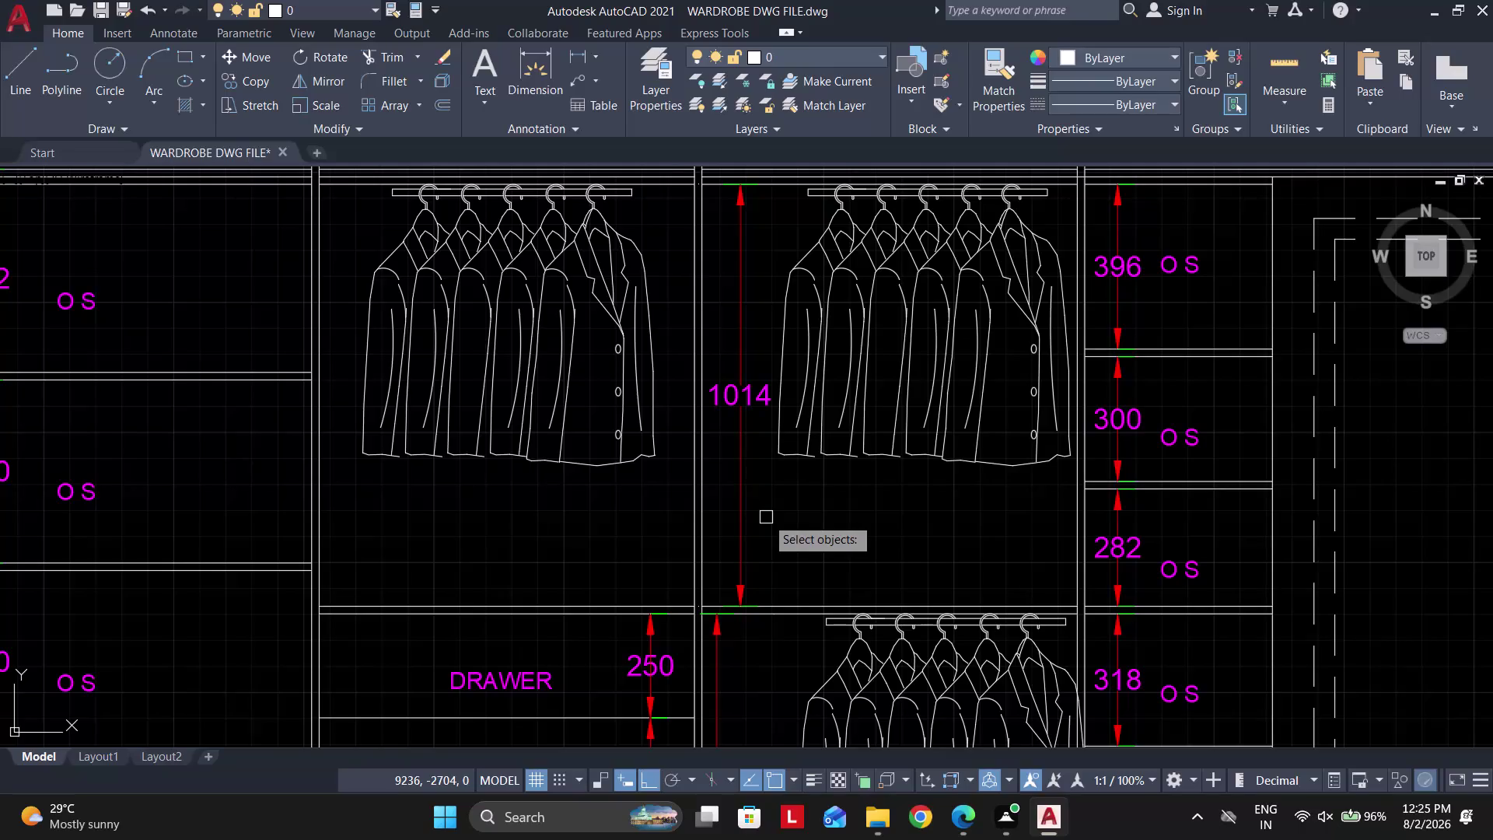
Try moving the 954 dimension to the right, then undo the move.
scroll(down, 3)
middle_drag(730, 593, 724, 541)
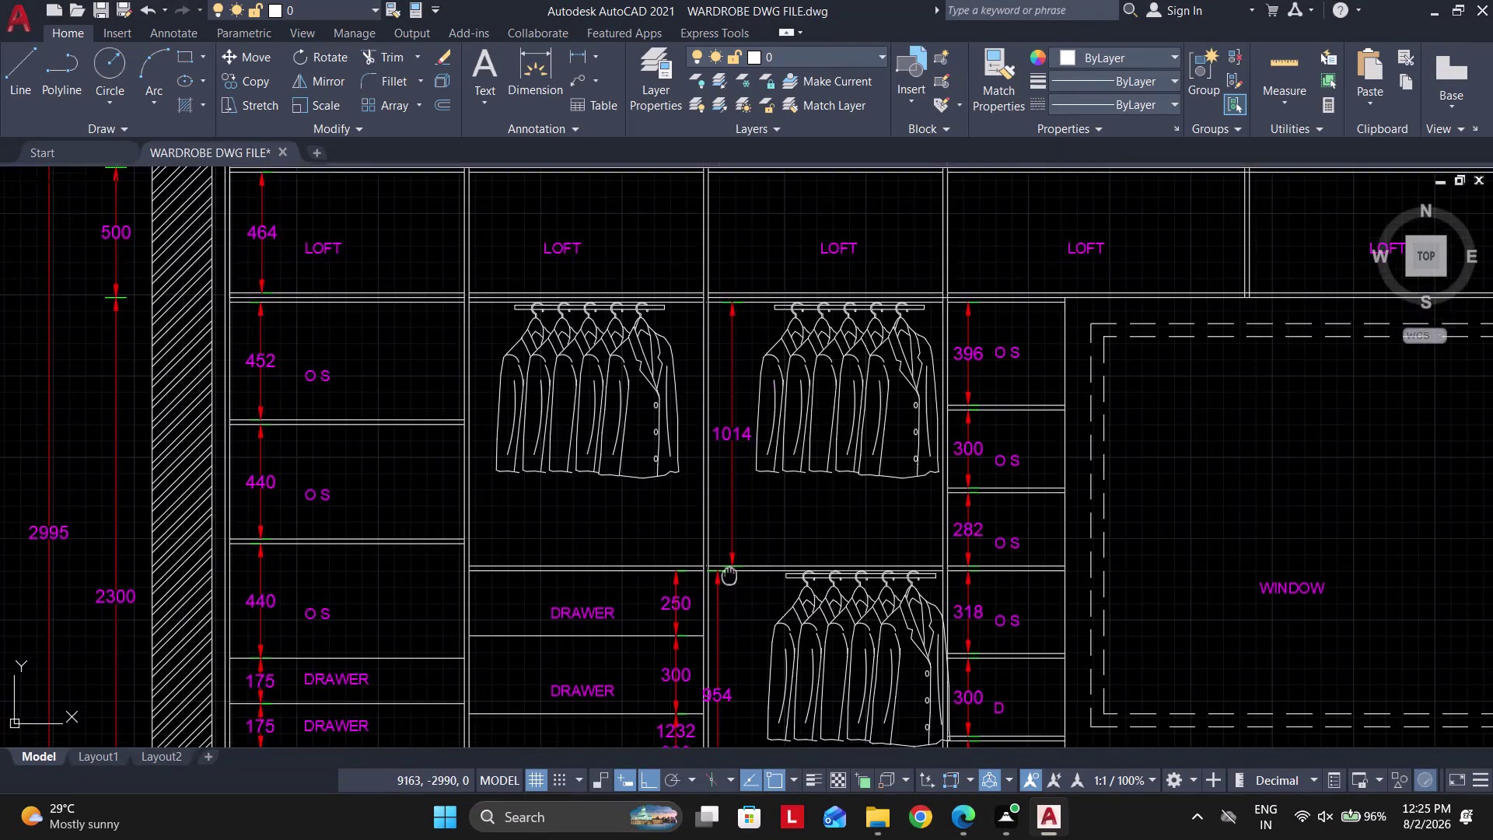
middle_drag(724, 541, 705, 351)
key(Escape)
key(Escape)
scroll(up, 3)
click(730, 475)
click(702, 430)
key(m)
key(space)
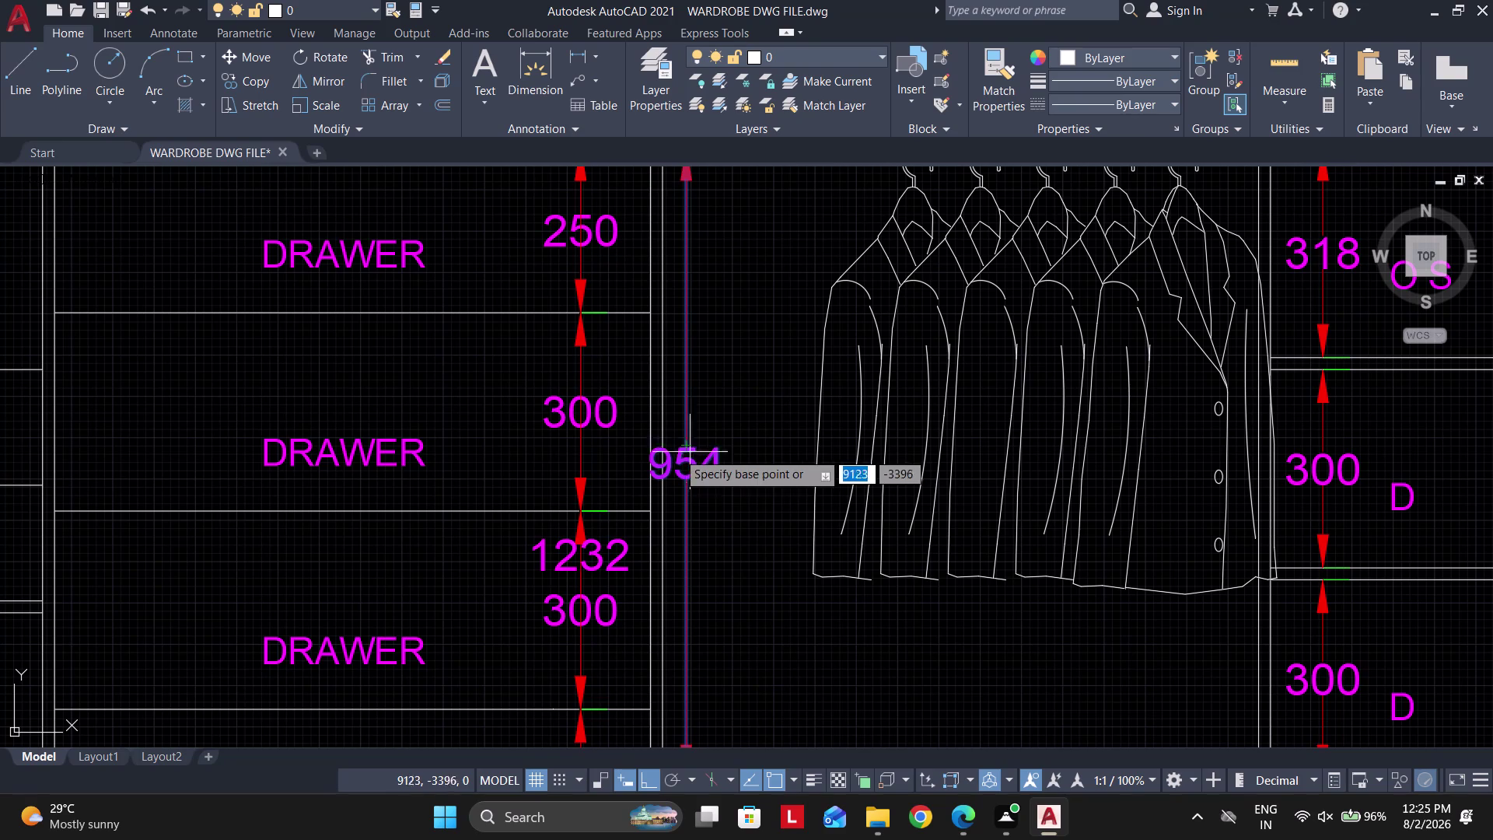
click(675, 453)
click(734, 459)
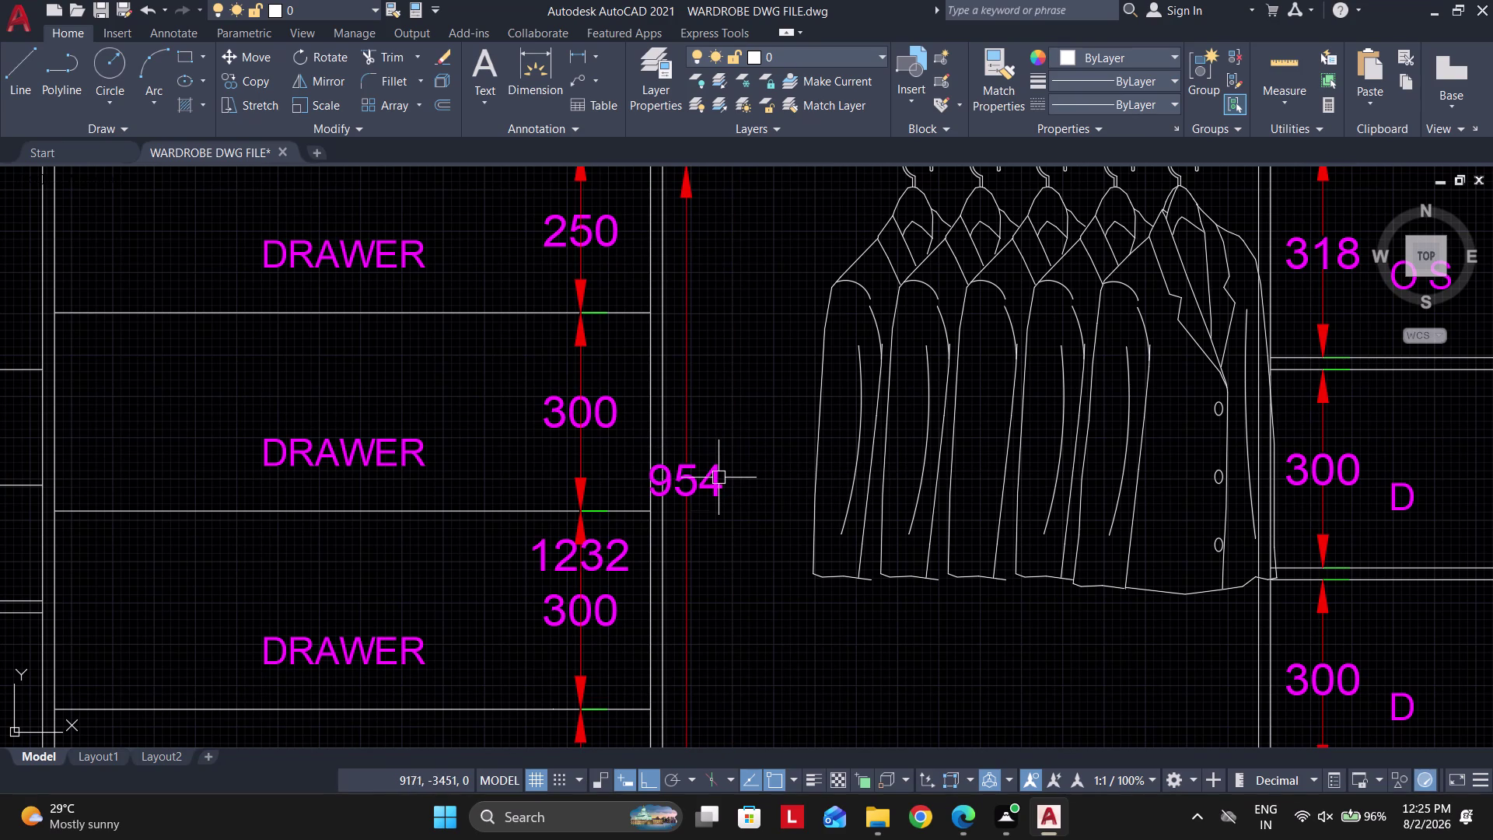
key(ctrl+z)
Move the 954 dimension further right, clear of the drawer dimensions.
drag(732, 503, 734, 494)
click(692, 398)
key(m)
key(space)
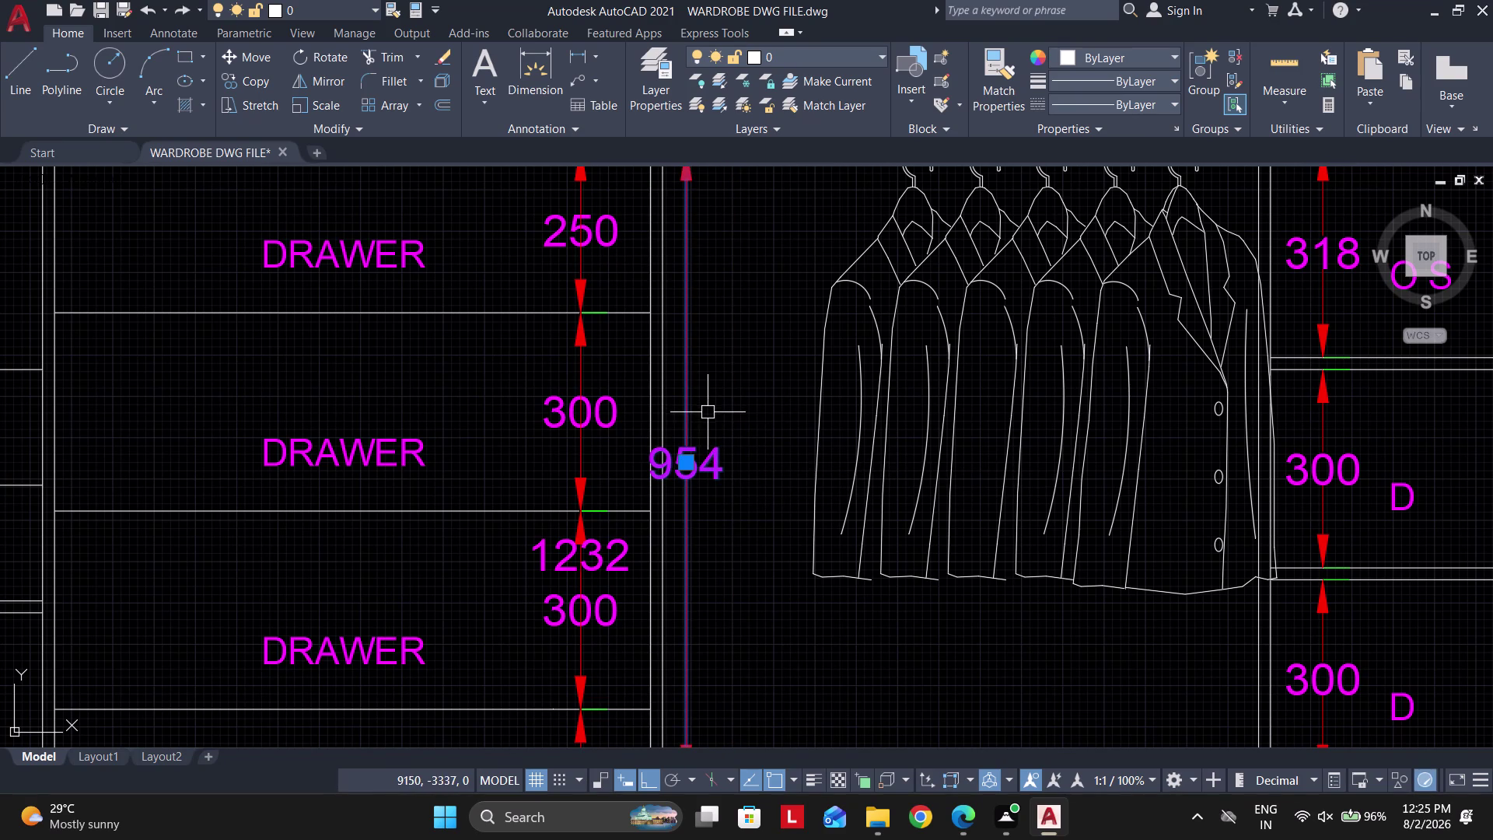
click(697, 465)
click(756, 472)
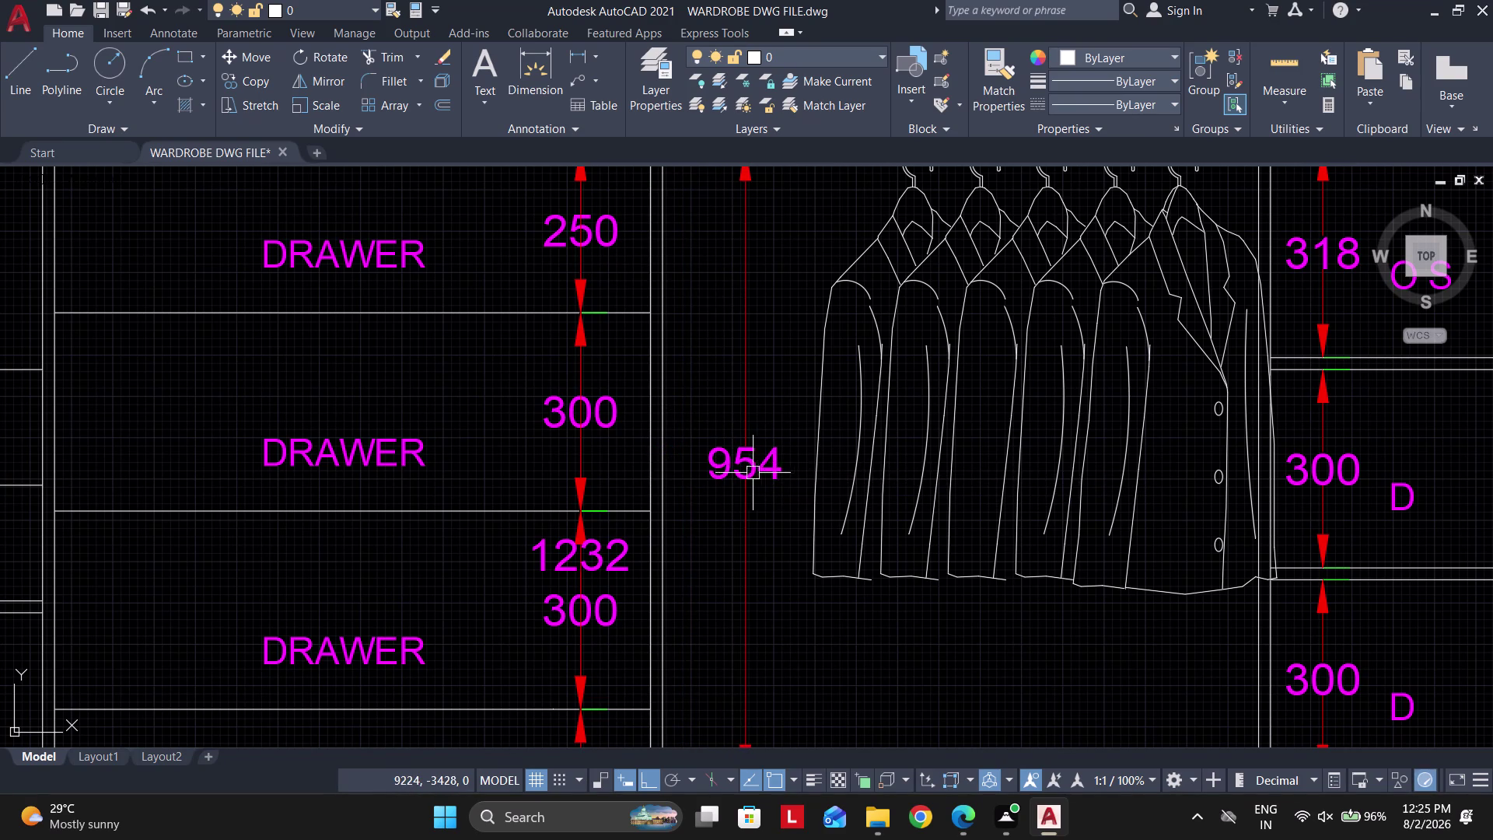
scroll(down, 3)
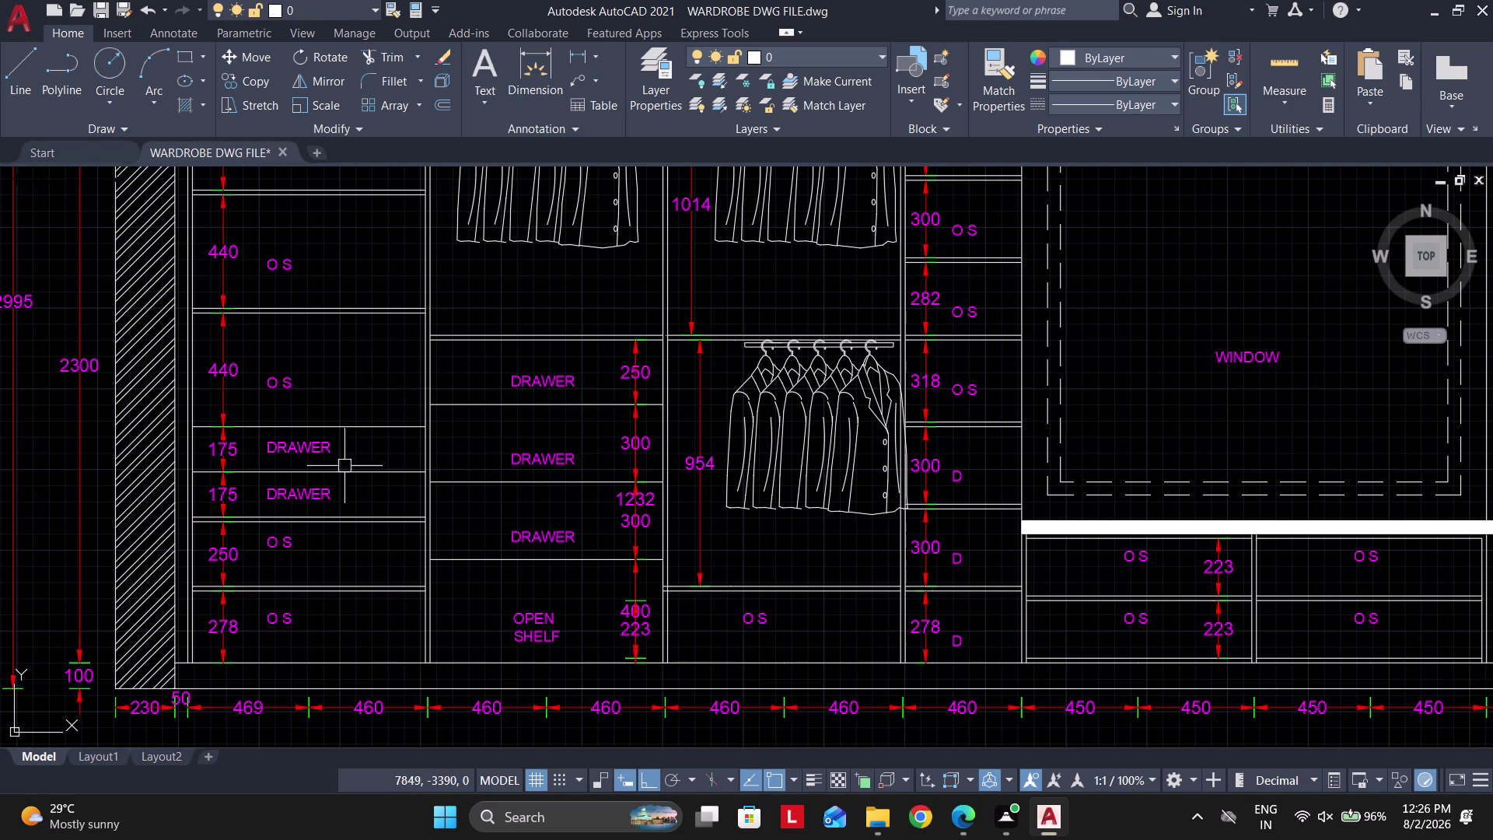
middle_drag(334, 285, 413, 305)
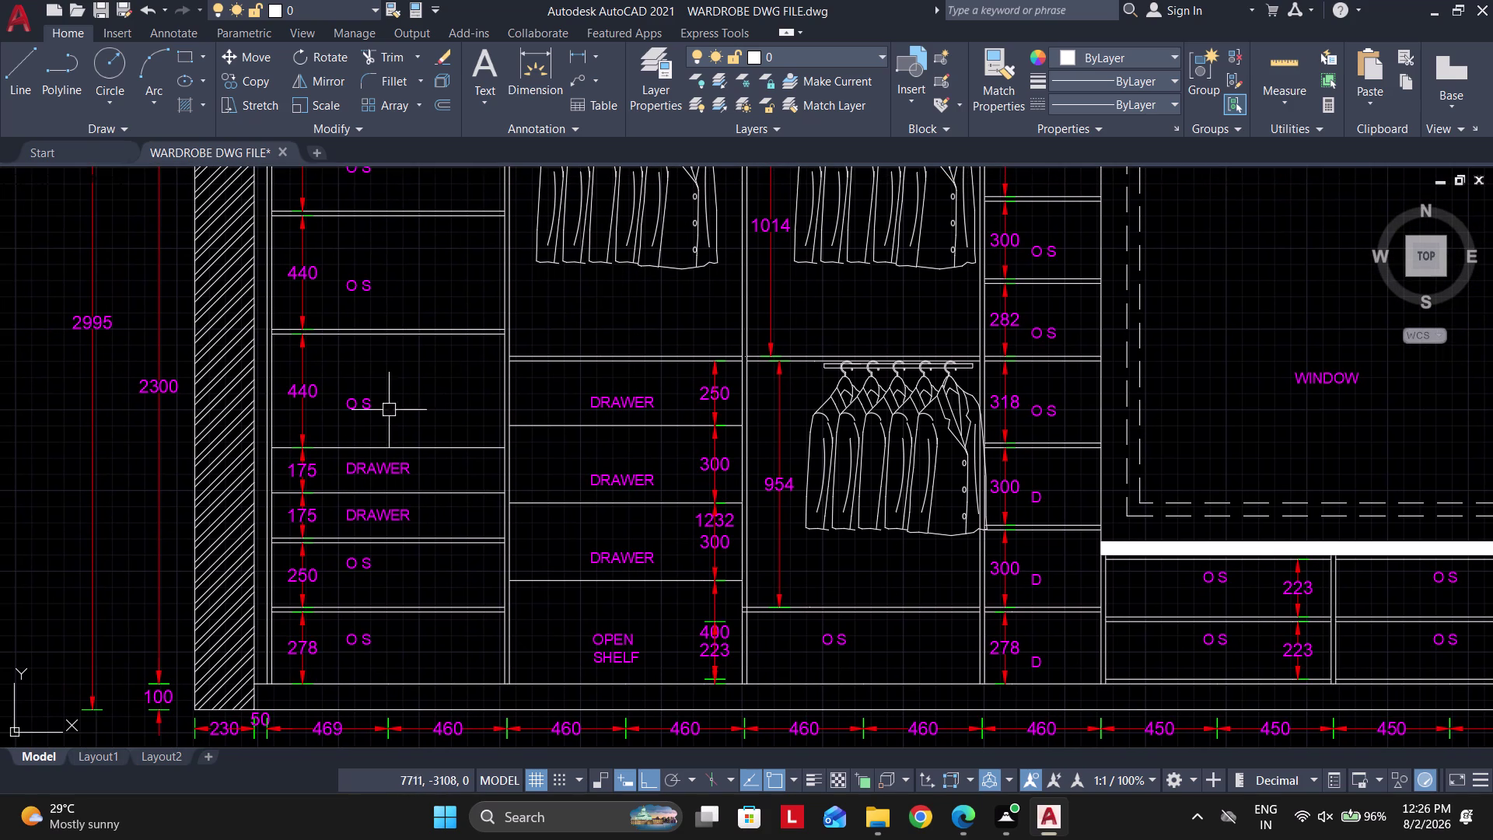
scroll(up, 3)
scroll(down, 3)
scroll(down, 3)
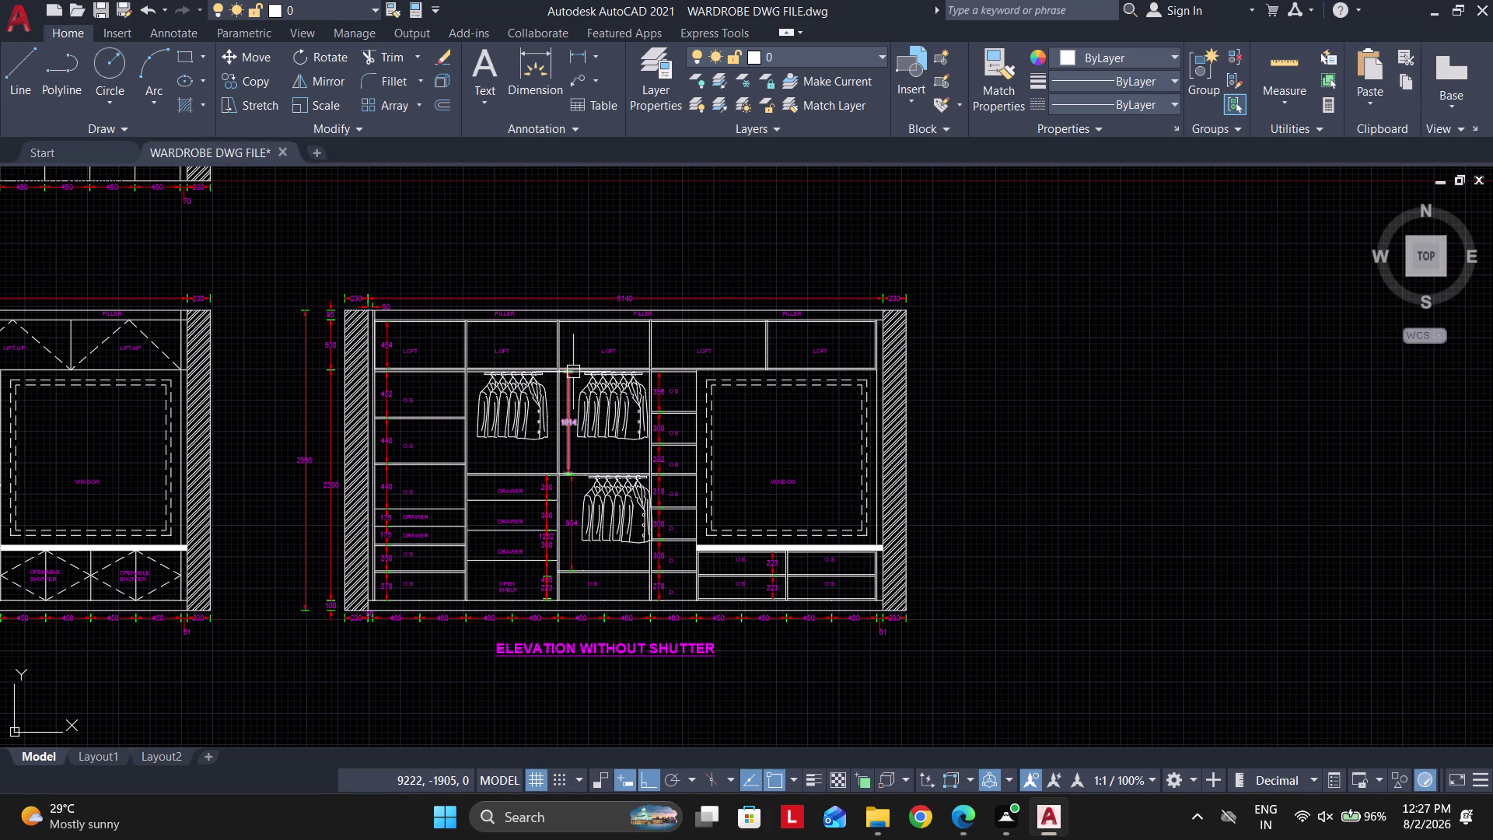
scroll(up, 3)
middle_drag(543, 517, 422, 440)
scroll(down, 3)
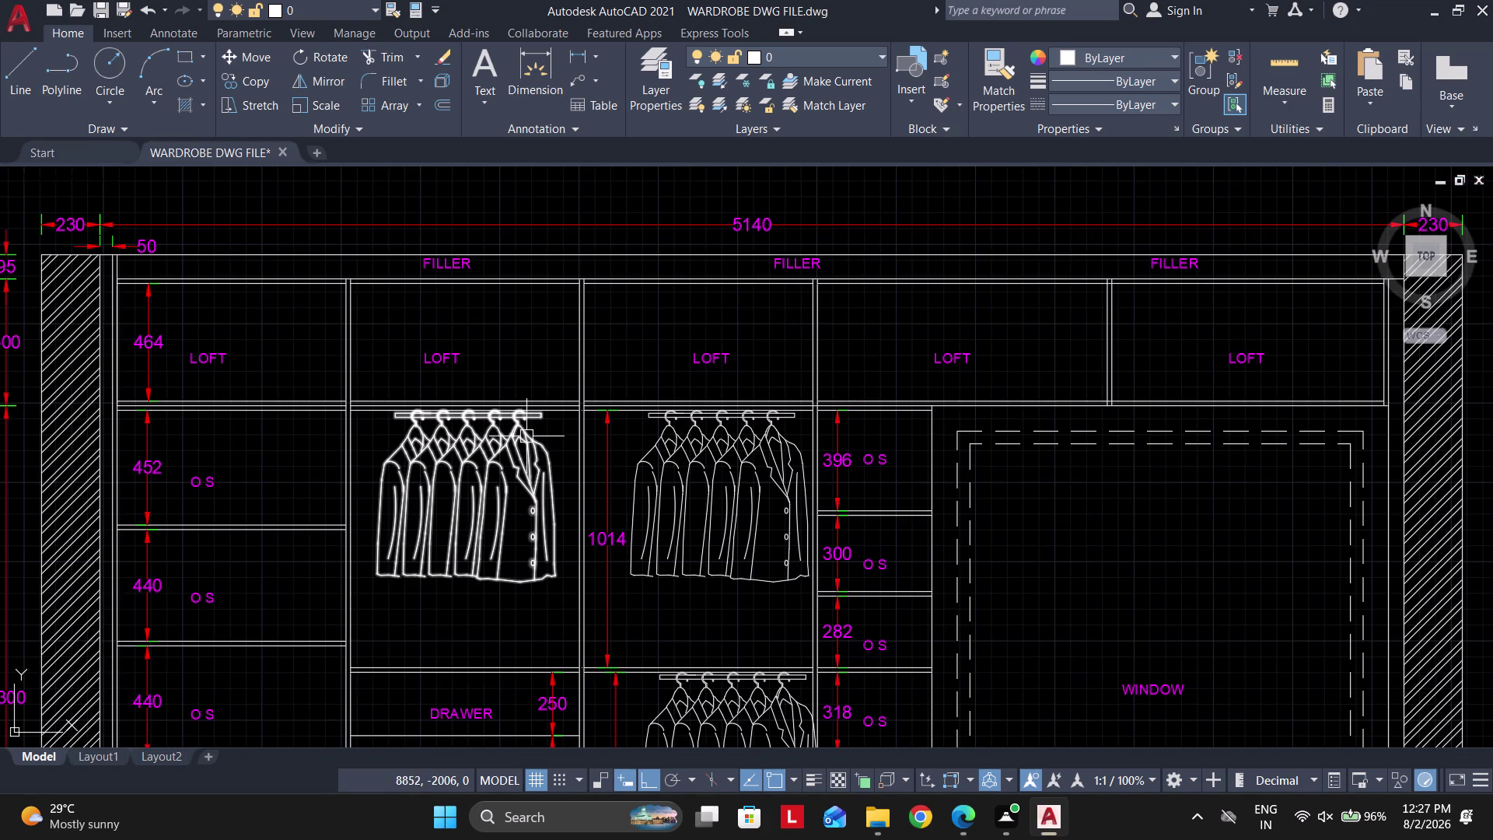
scroll(down, 3)
middle_drag(621, 453, 630, 454)
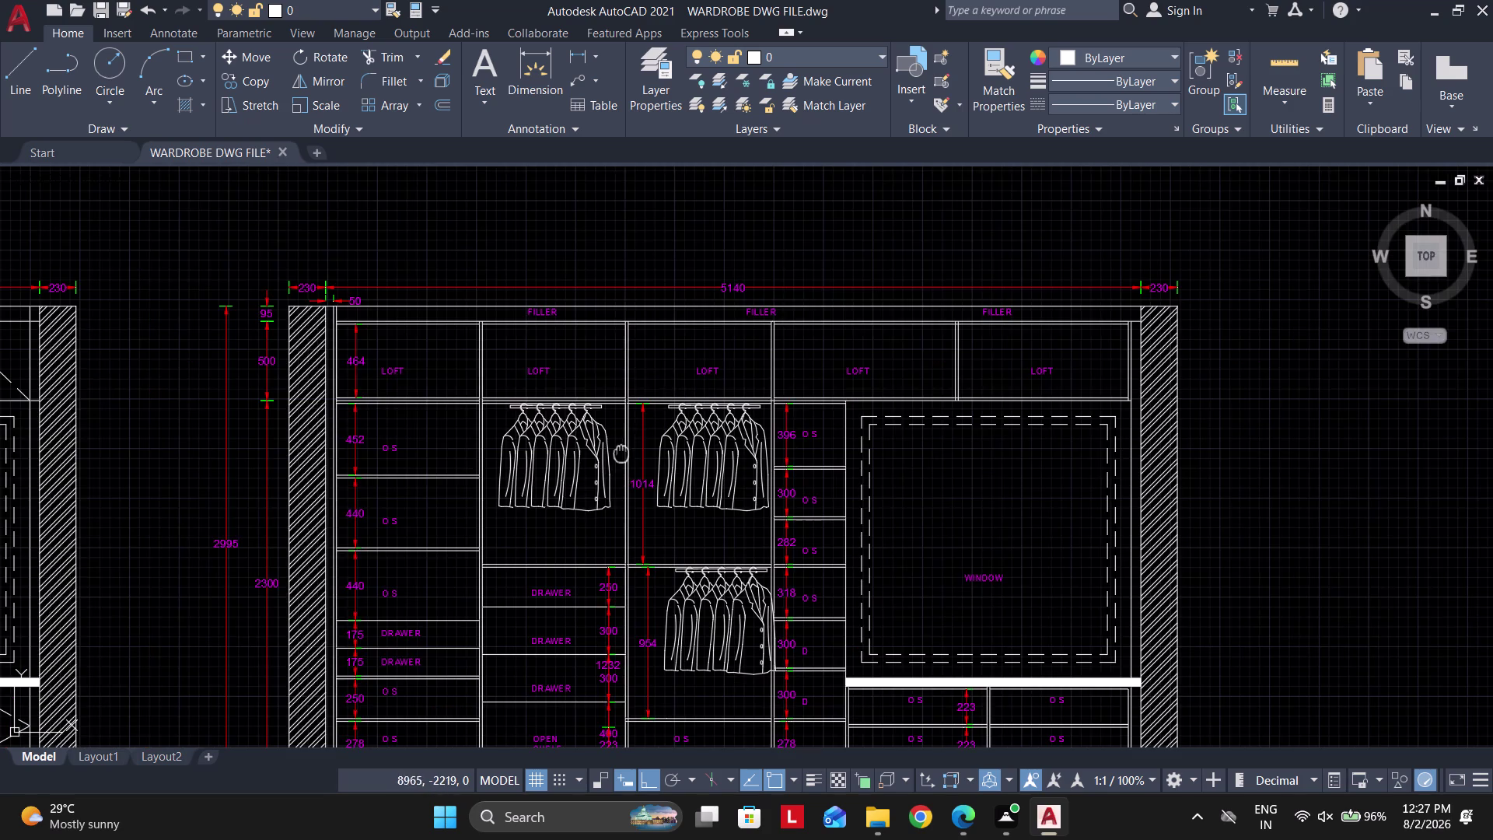
middle_drag(629, 454, 702, 397)
scroll(up, 3)
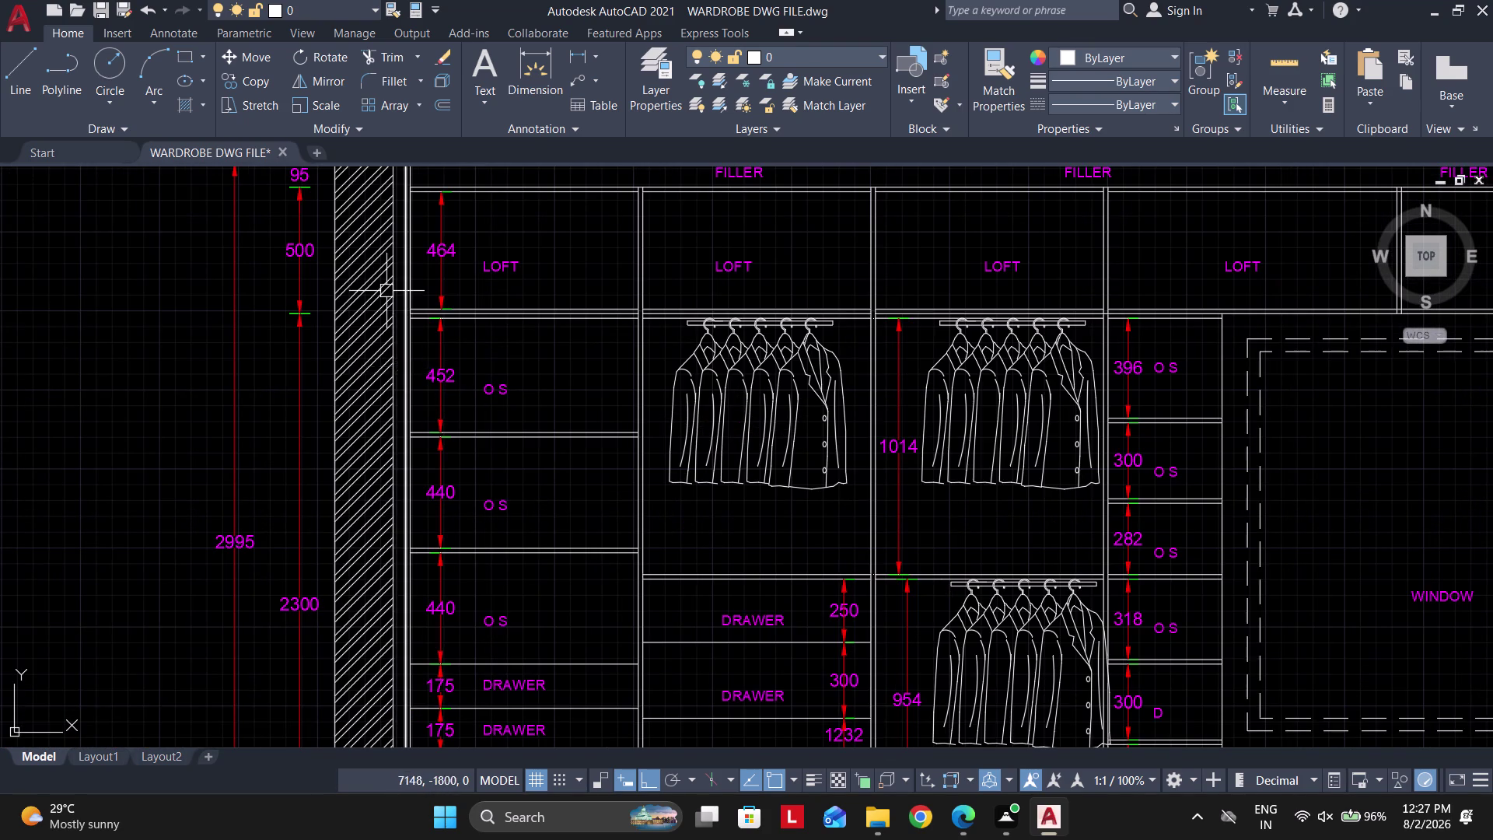
scroll(down, 3)
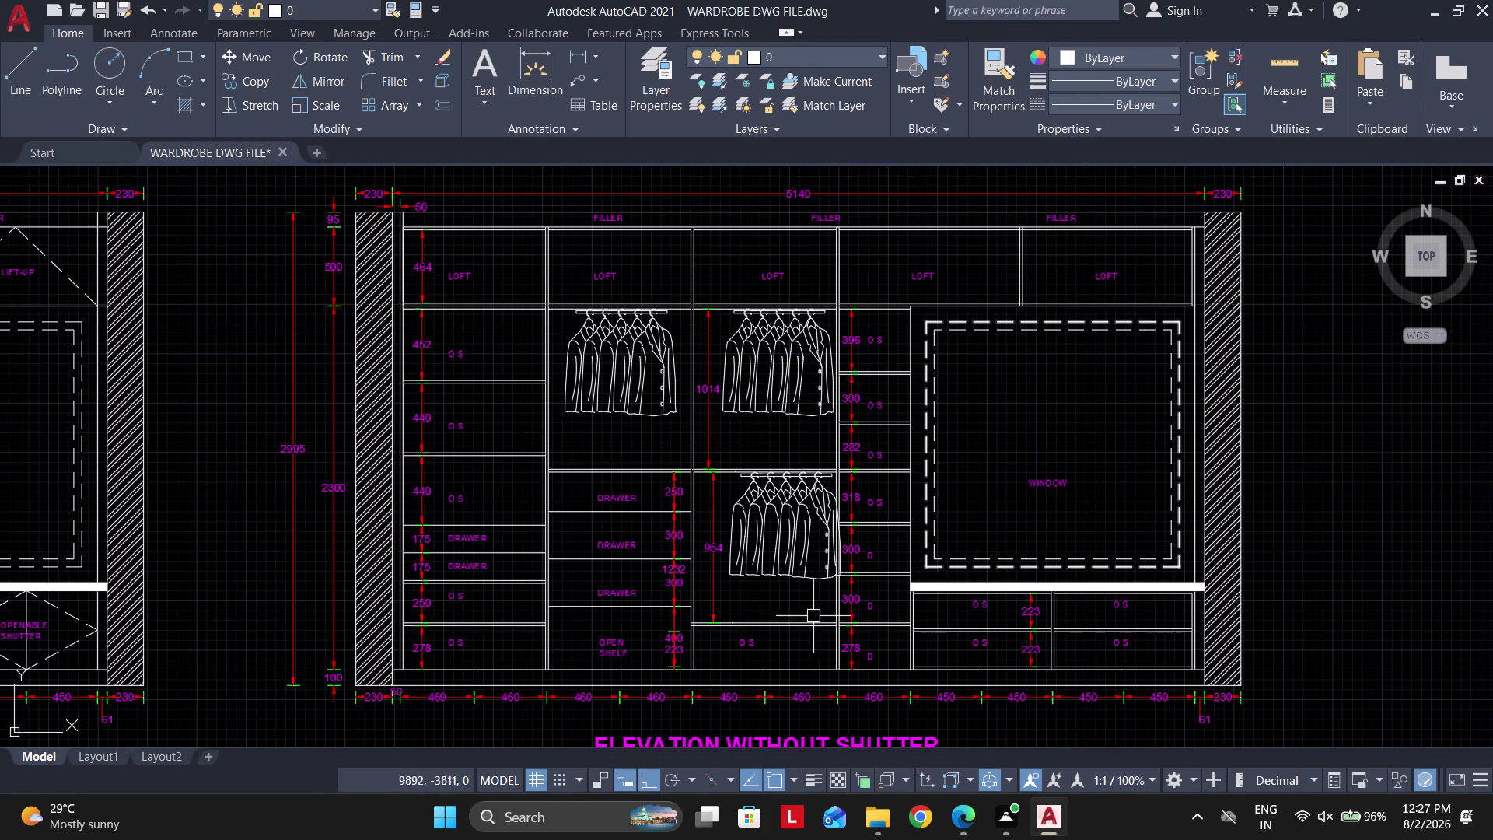
scroll(up, 3)
scroll(up, 3)
scroll(down, 3)
middle_drag(477, 675, 612, 574)
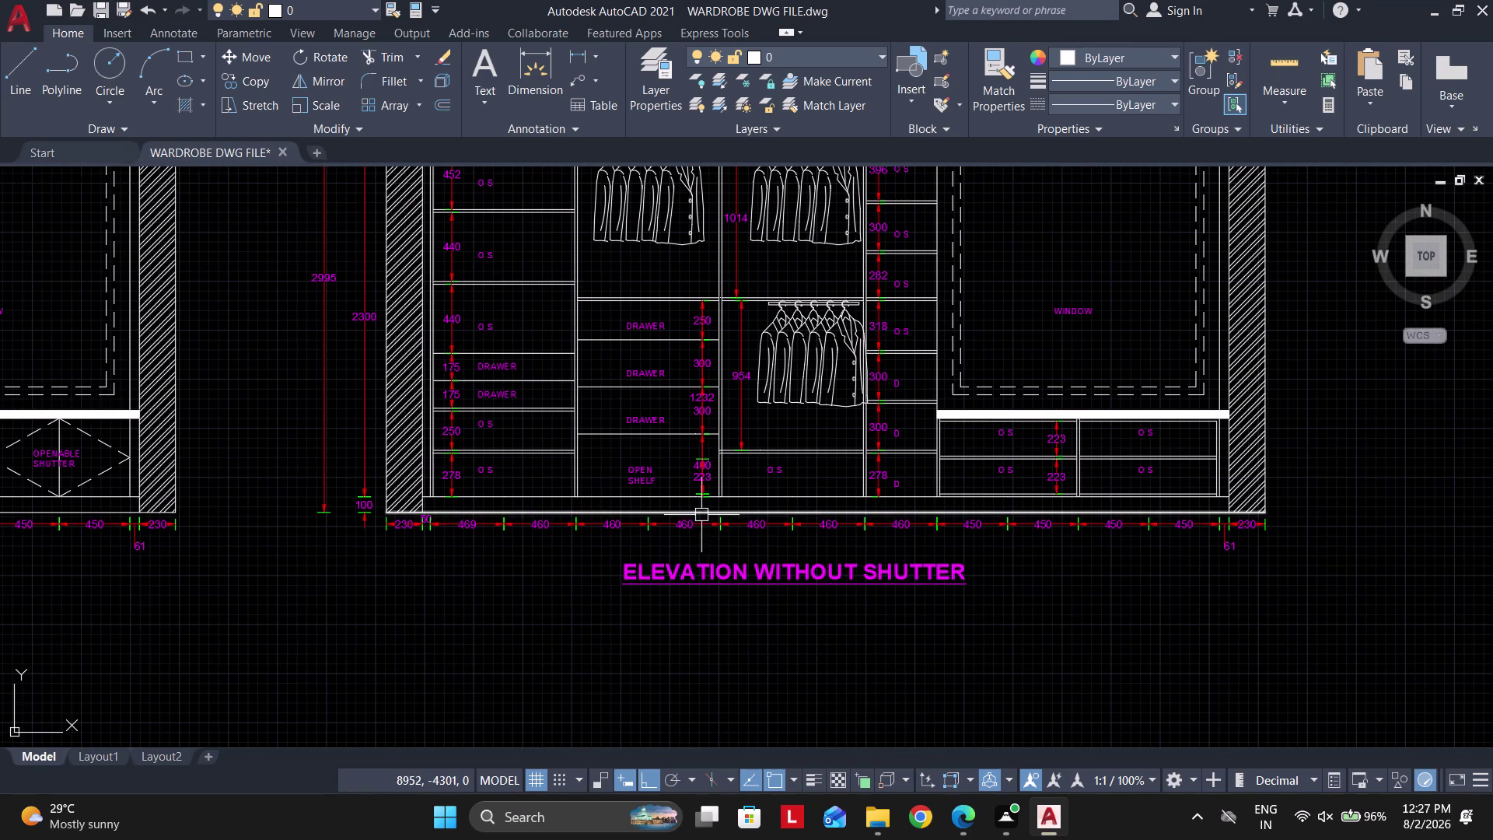
scroll(down, 3)
scroll(up, 3)
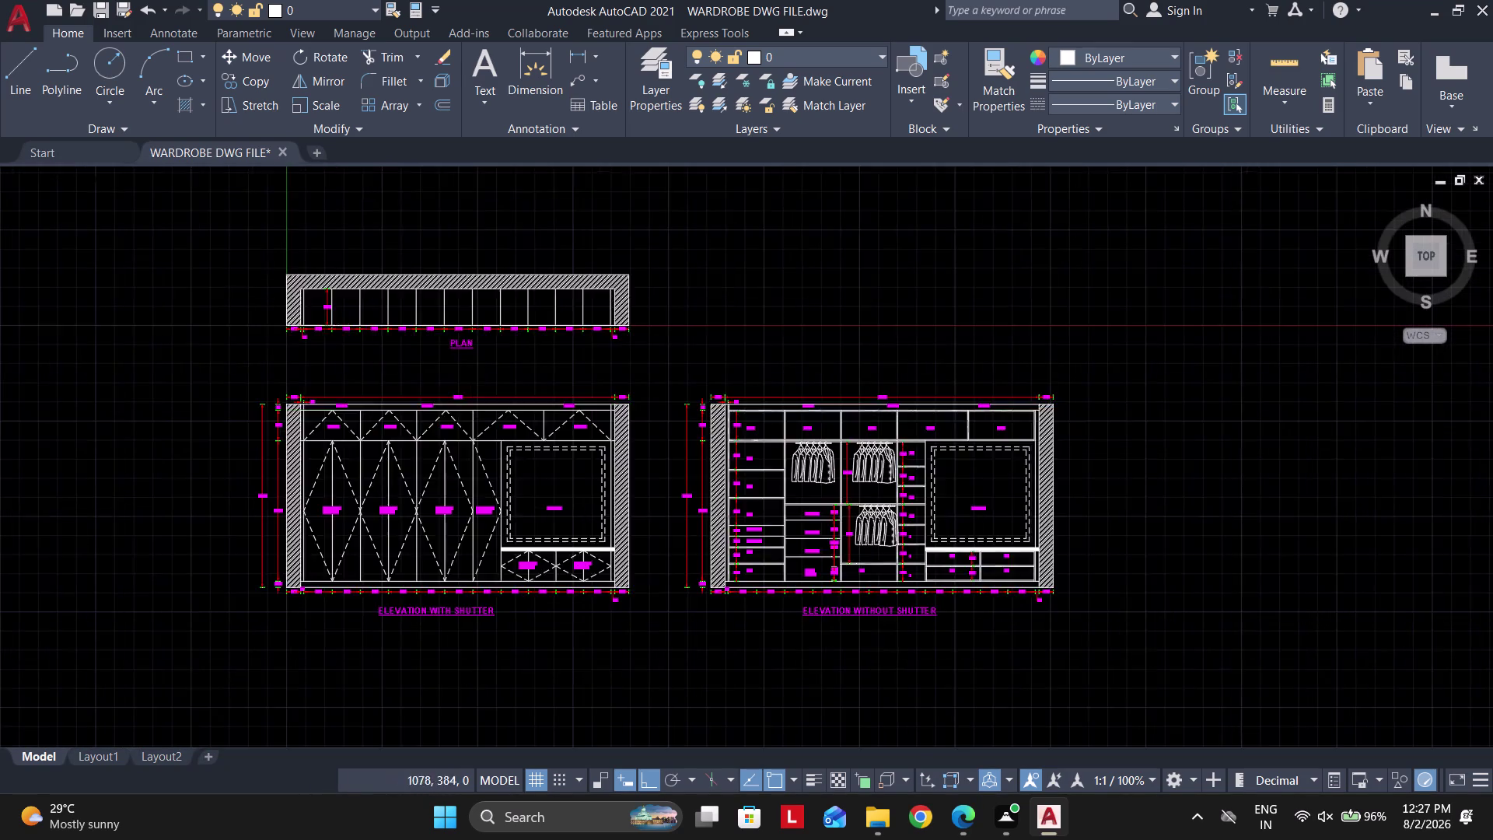
scroll(up, 3)
scroll(up, 3)
scroll(down, 3)
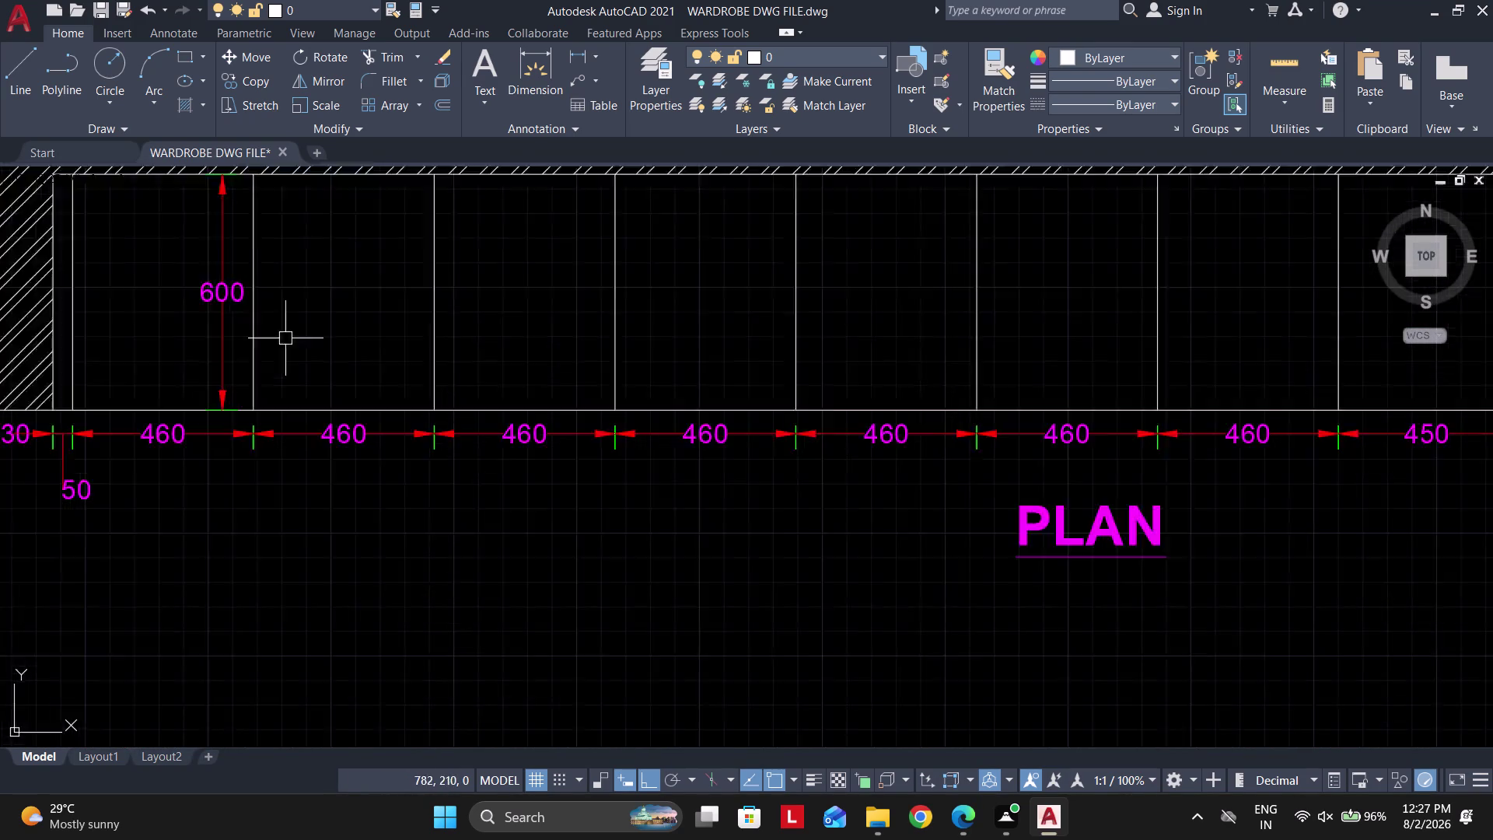
scroll(down, 3)
scroll(down, 3)
middle_drag(810, 675, 509, 434)
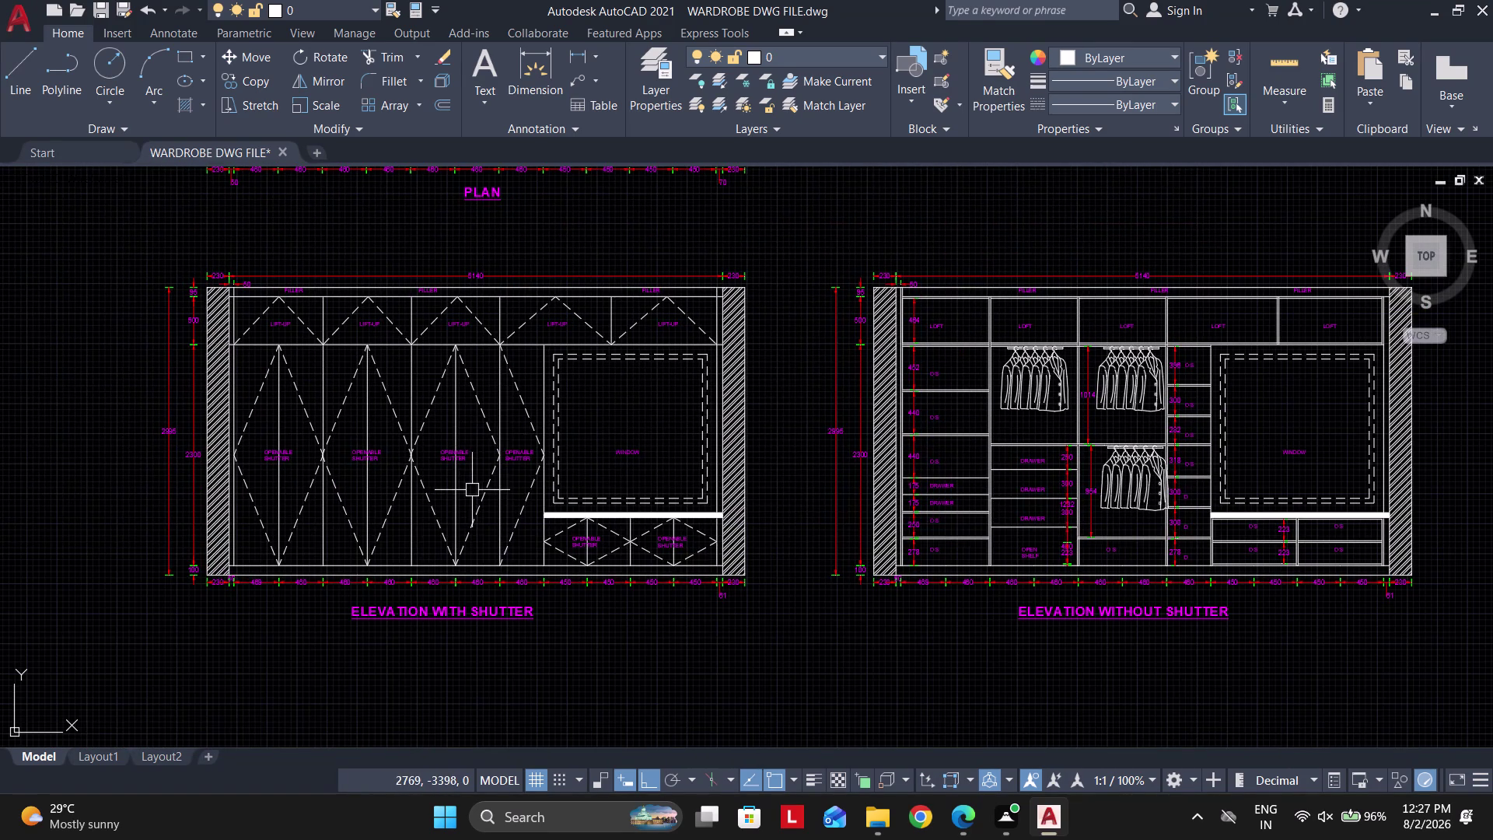
scroll(up, 3)
scroll(up, 3)
scroll(down, 3)
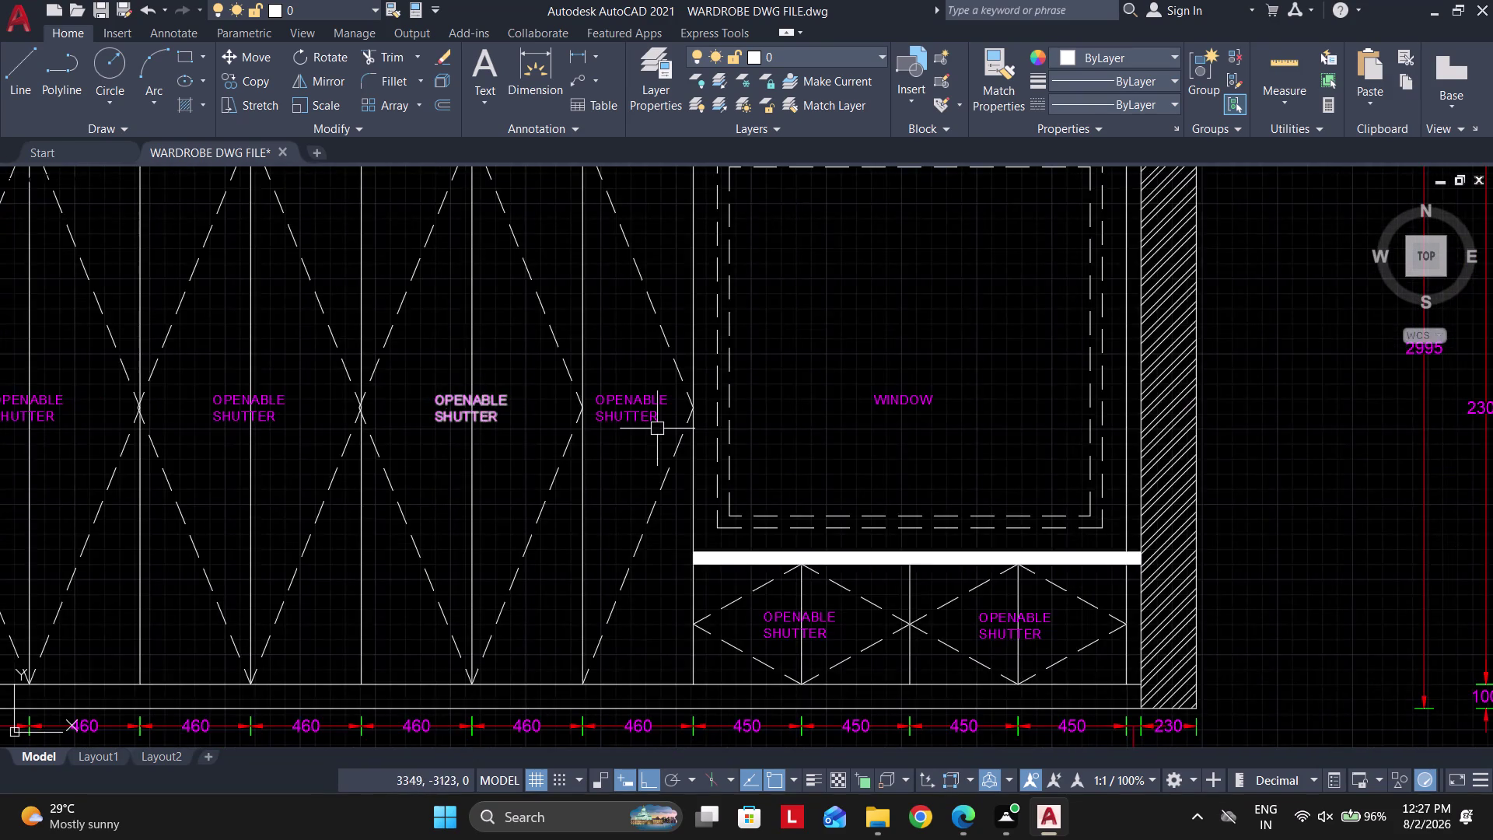
scroll(up, 3)
scroll(down, 3)
scroll(up, 3)
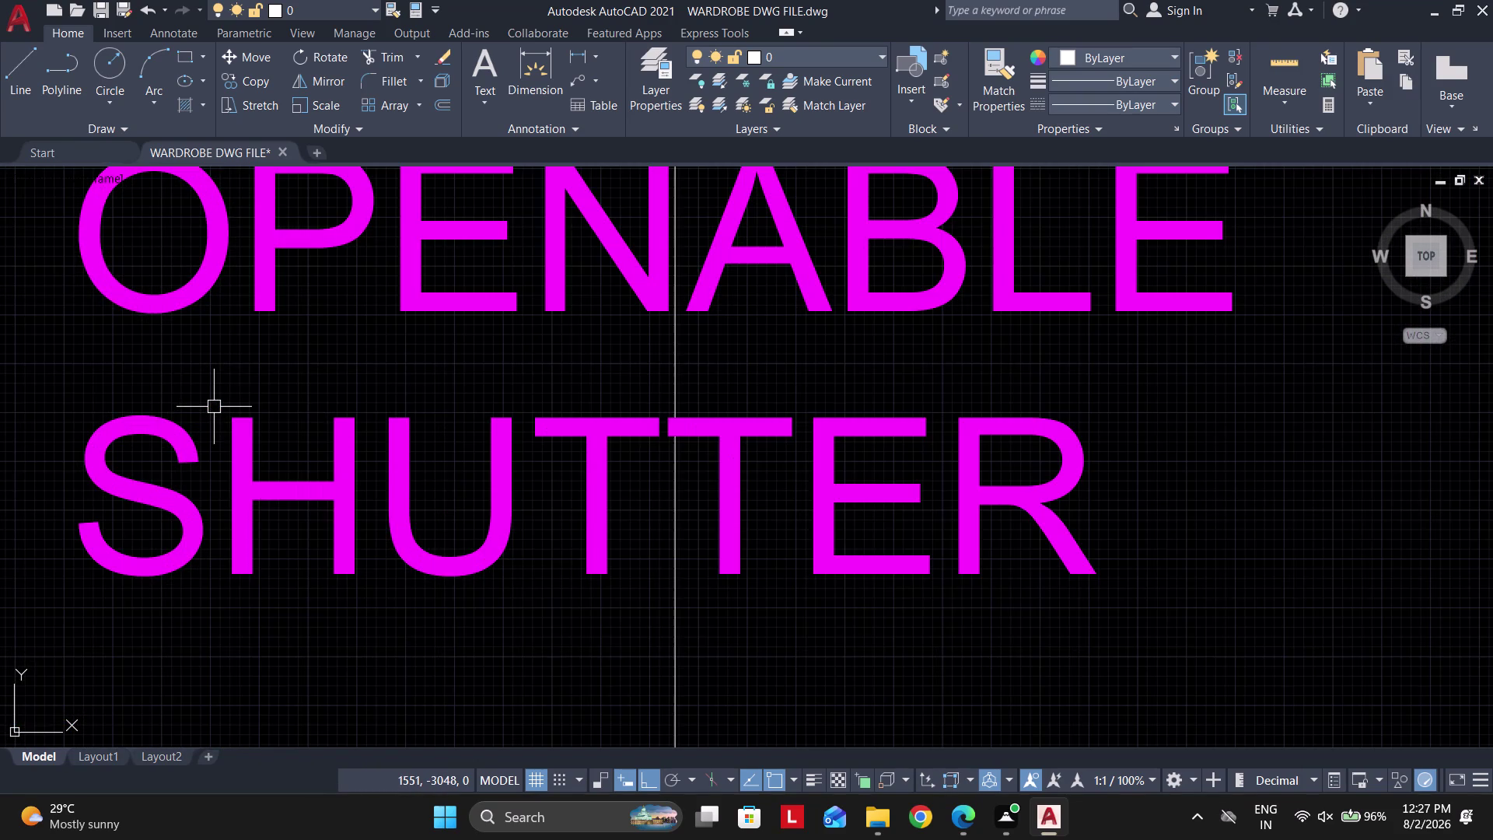
scroll(down, 3)
scroll(up, 3)
scroll(up, 3)
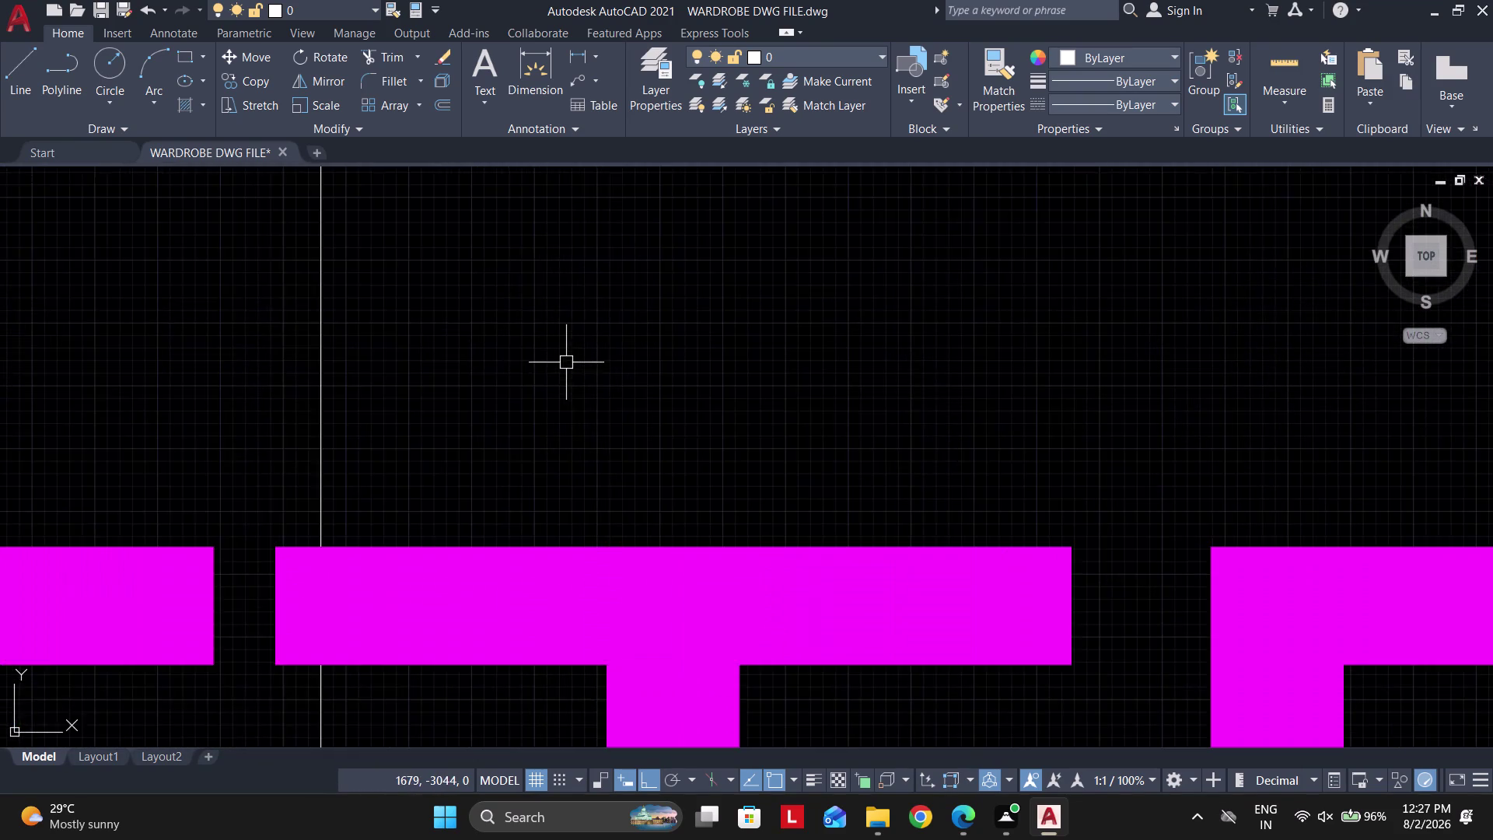
scroll(down, 3)
scroll(down, 3)
scroll(up, 3)
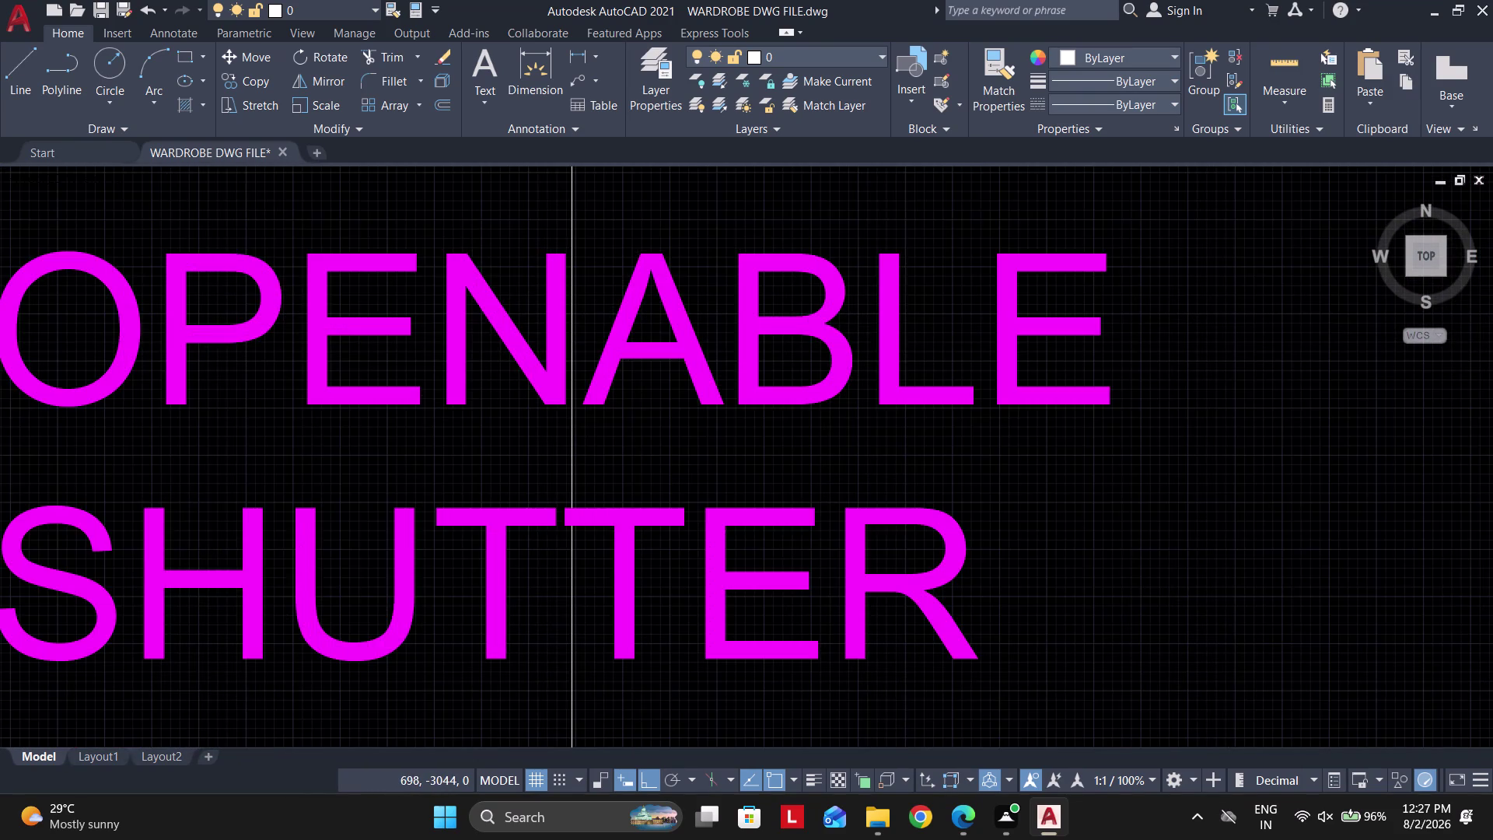
scroll(down, 3)
scroll(down, 3)
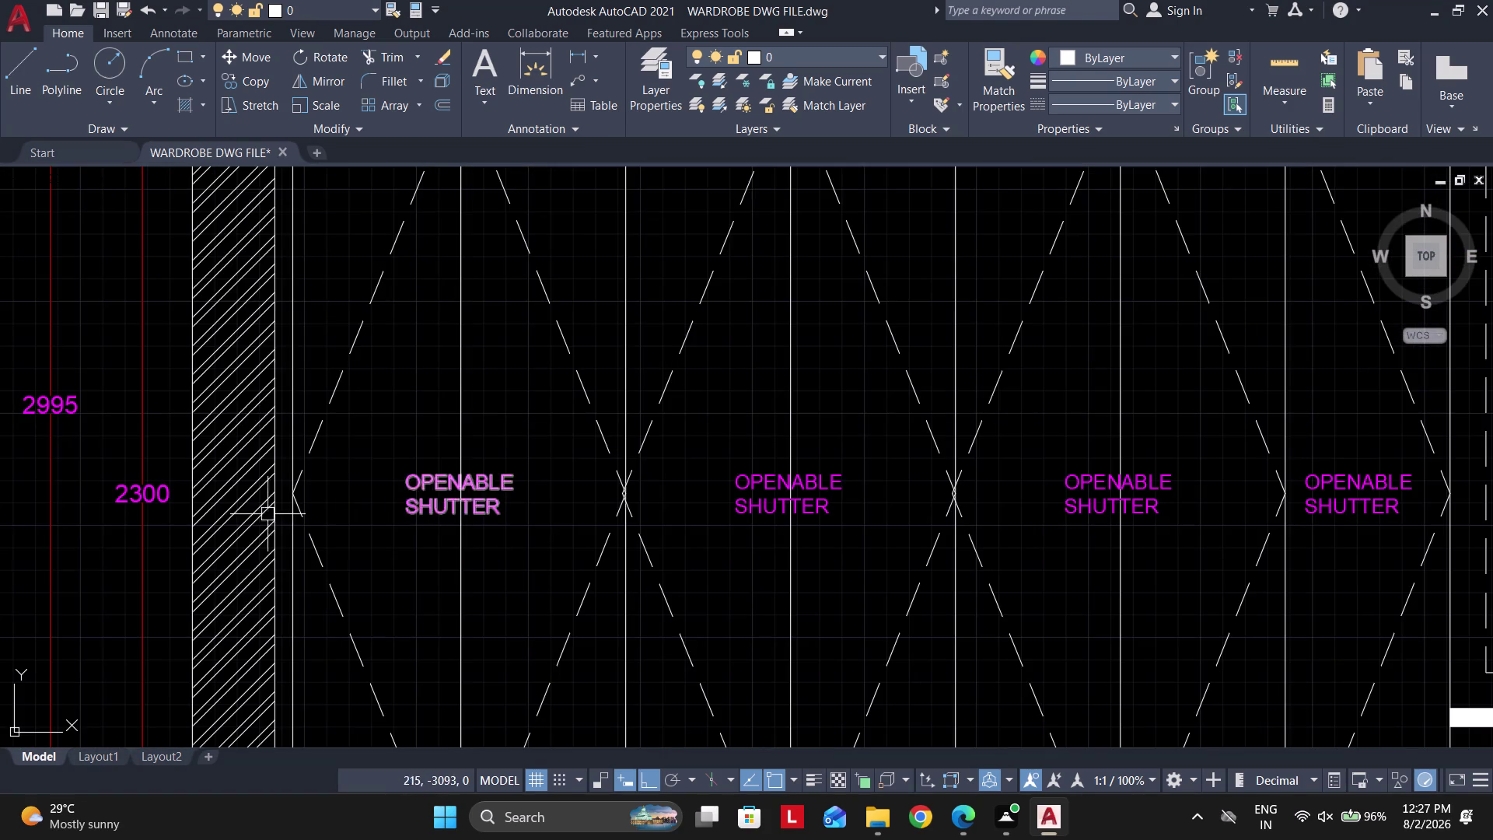
scroll(up, 3)
scroll(up, 3)
scroll(down, 3)
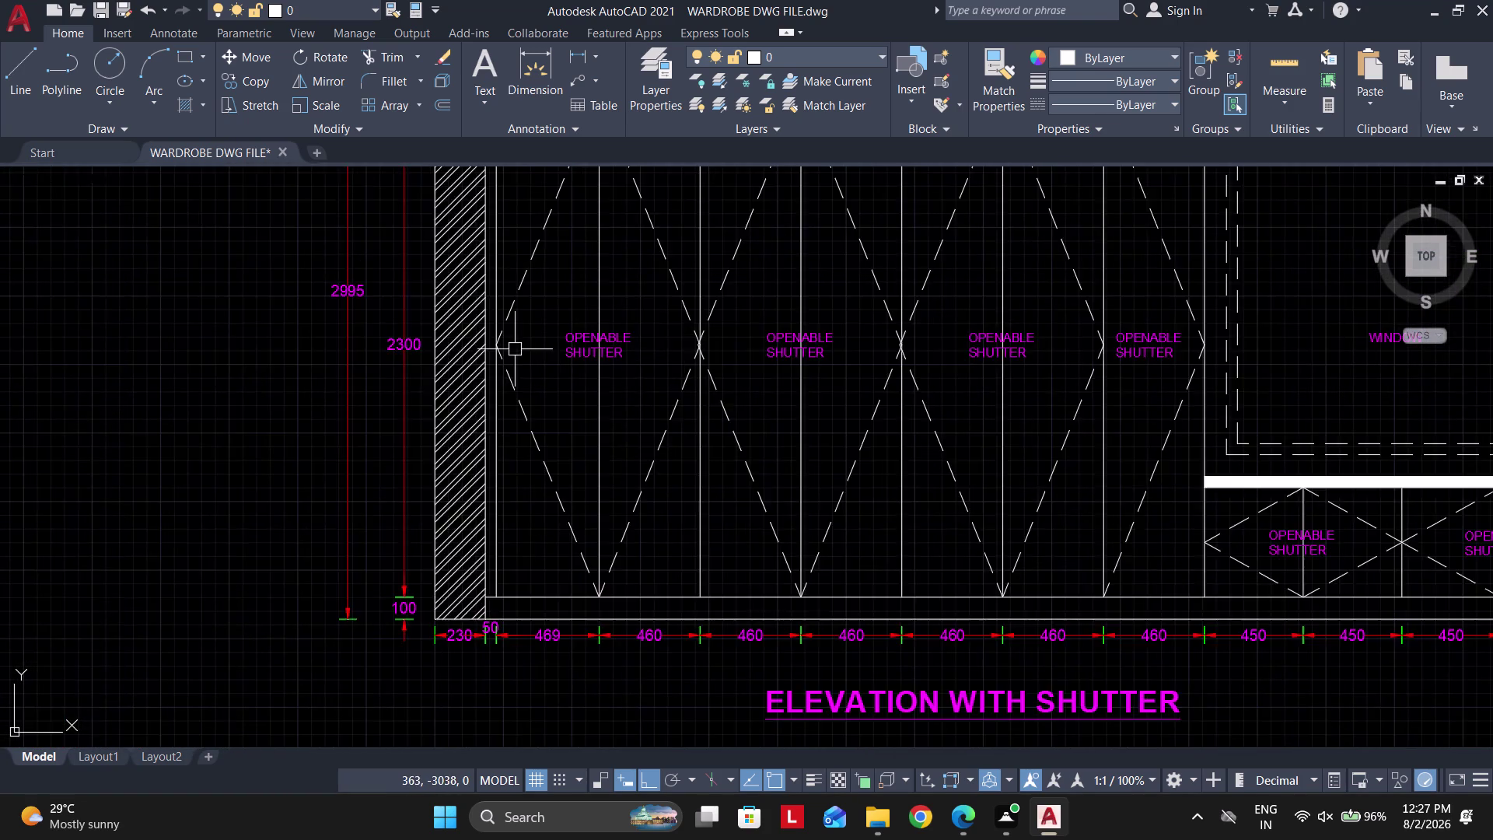
scroll(down, 3)
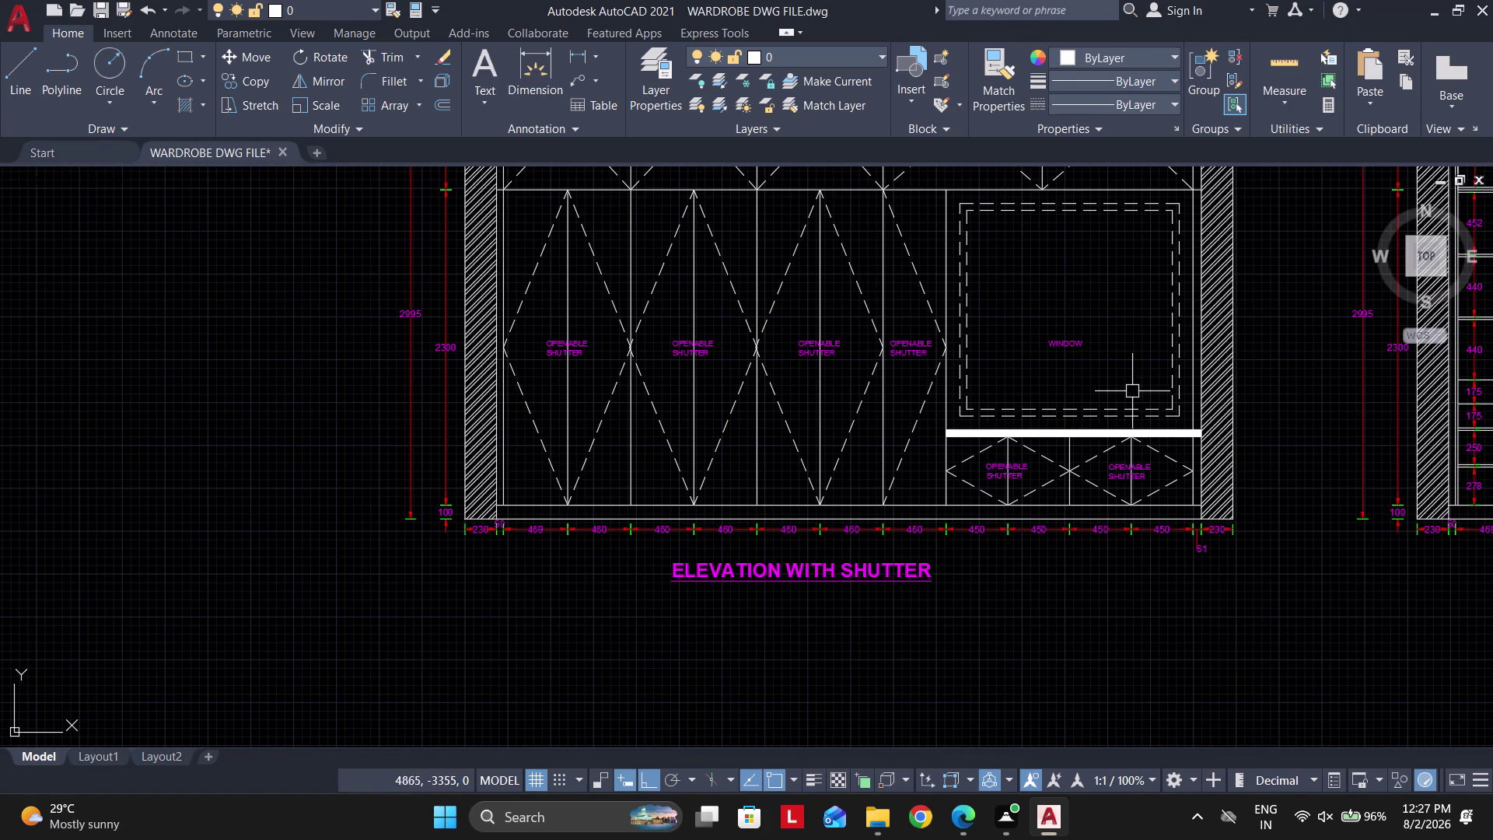
scroll(down, 3)
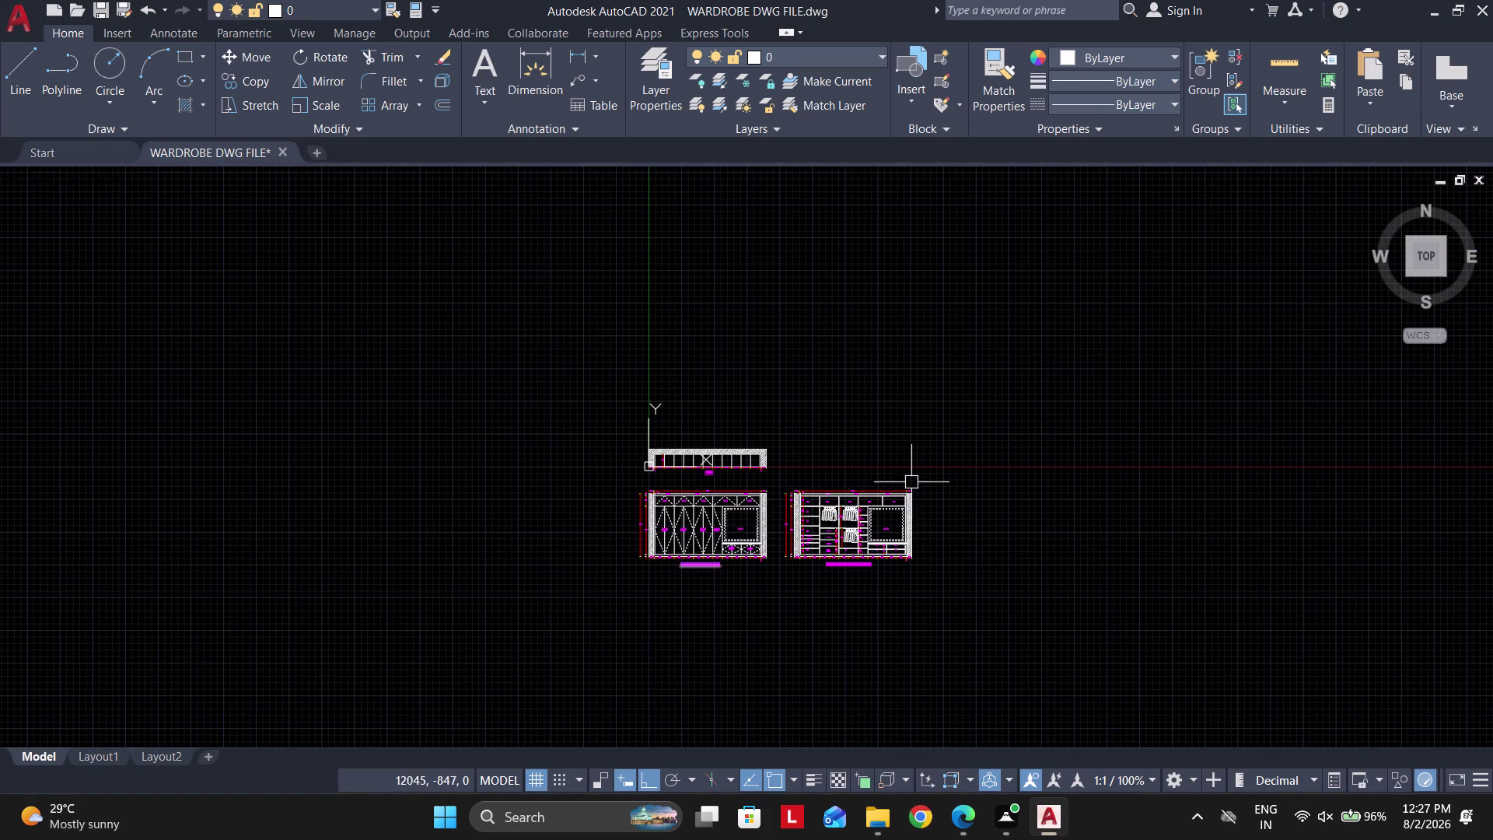
scroll(up, 3)
middle_drag(912, 454, 1039, 504)
Move the elevation without shutter further to the right.
click(688, 272)
click(1293, 644)
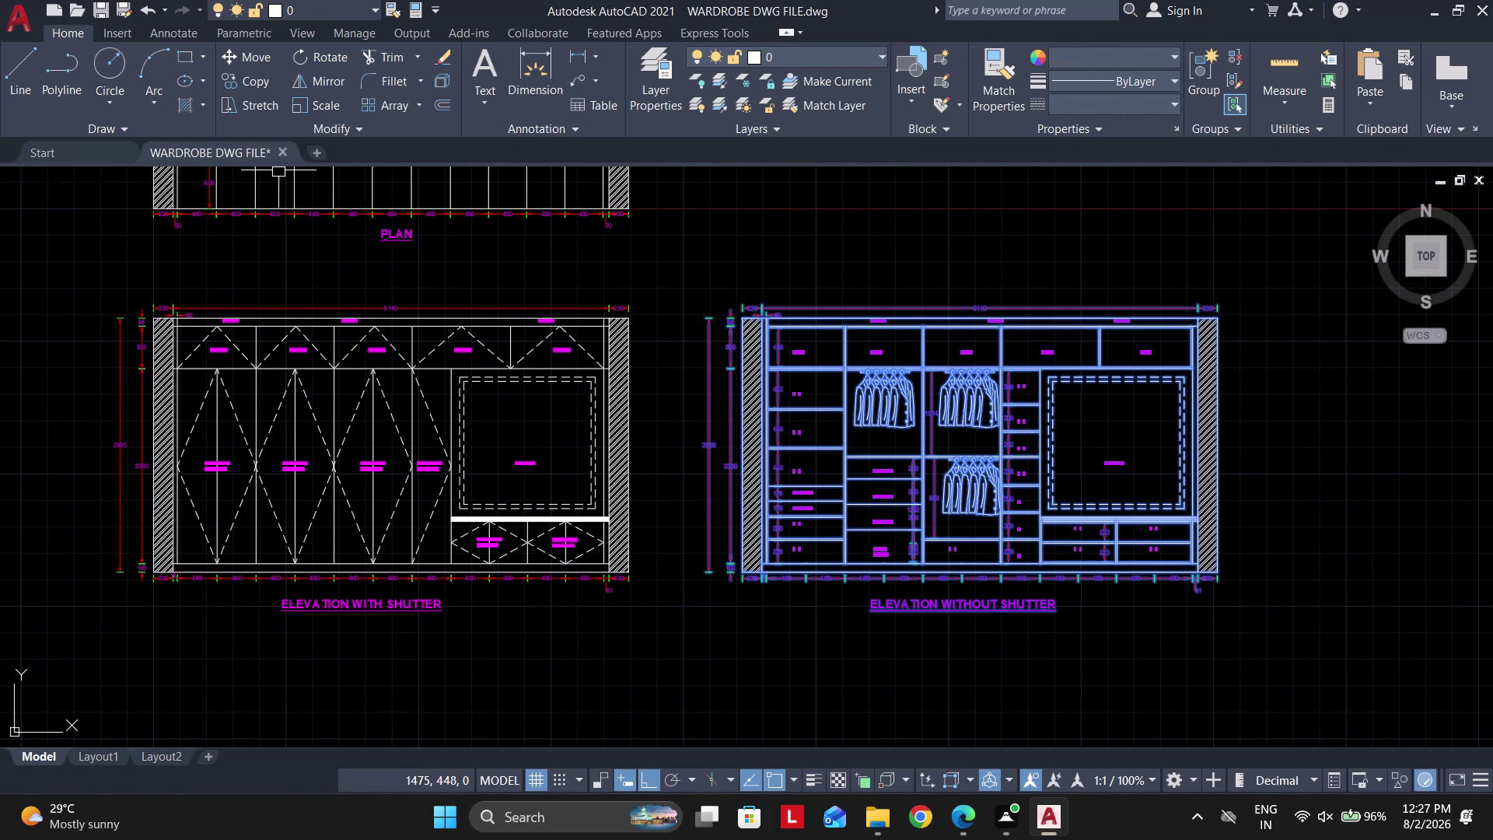
click(252, 55)
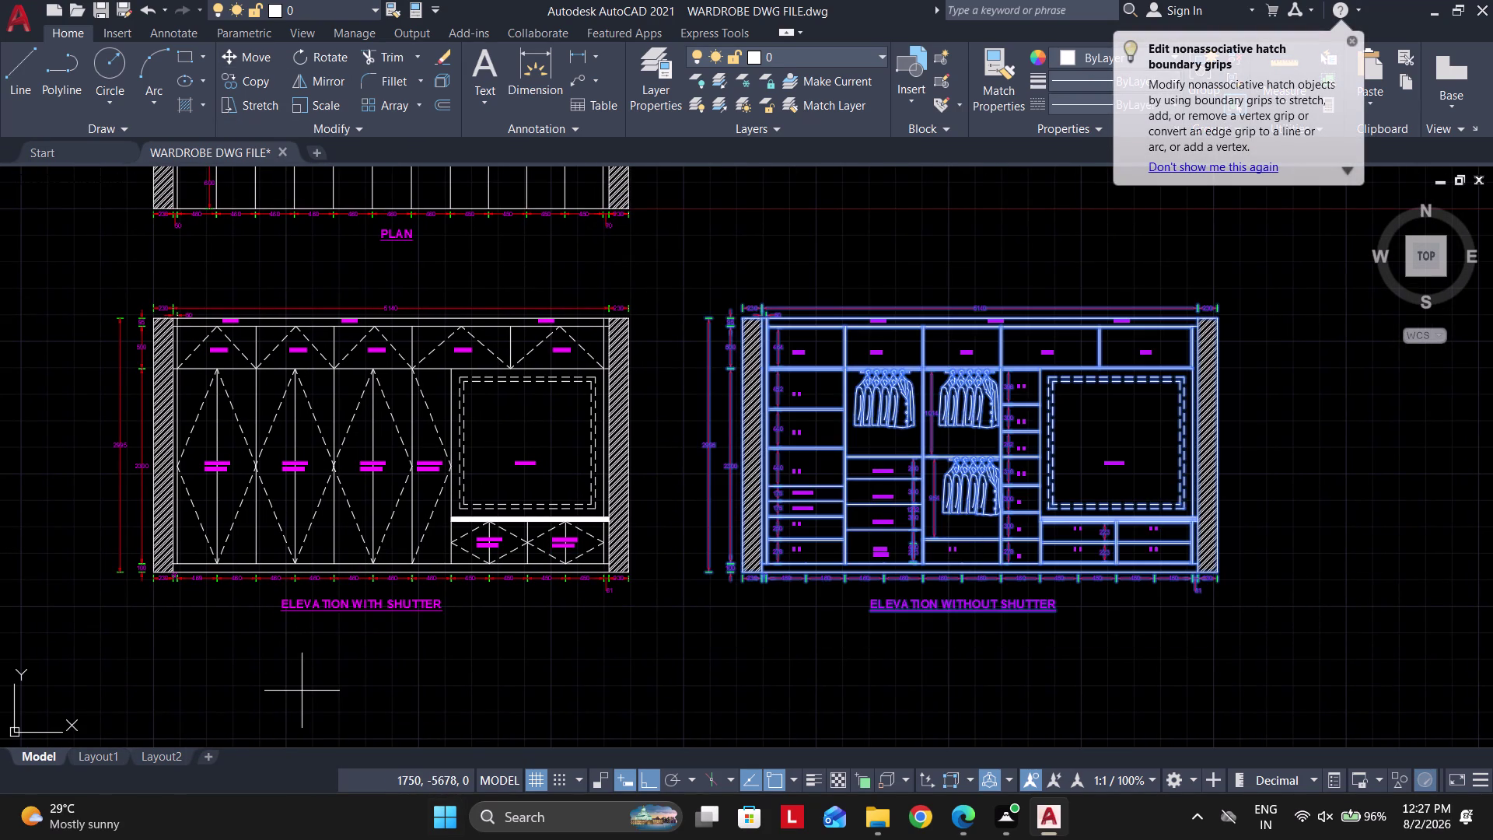
click(783, 786)
click(759, 305)
click(994, 282)
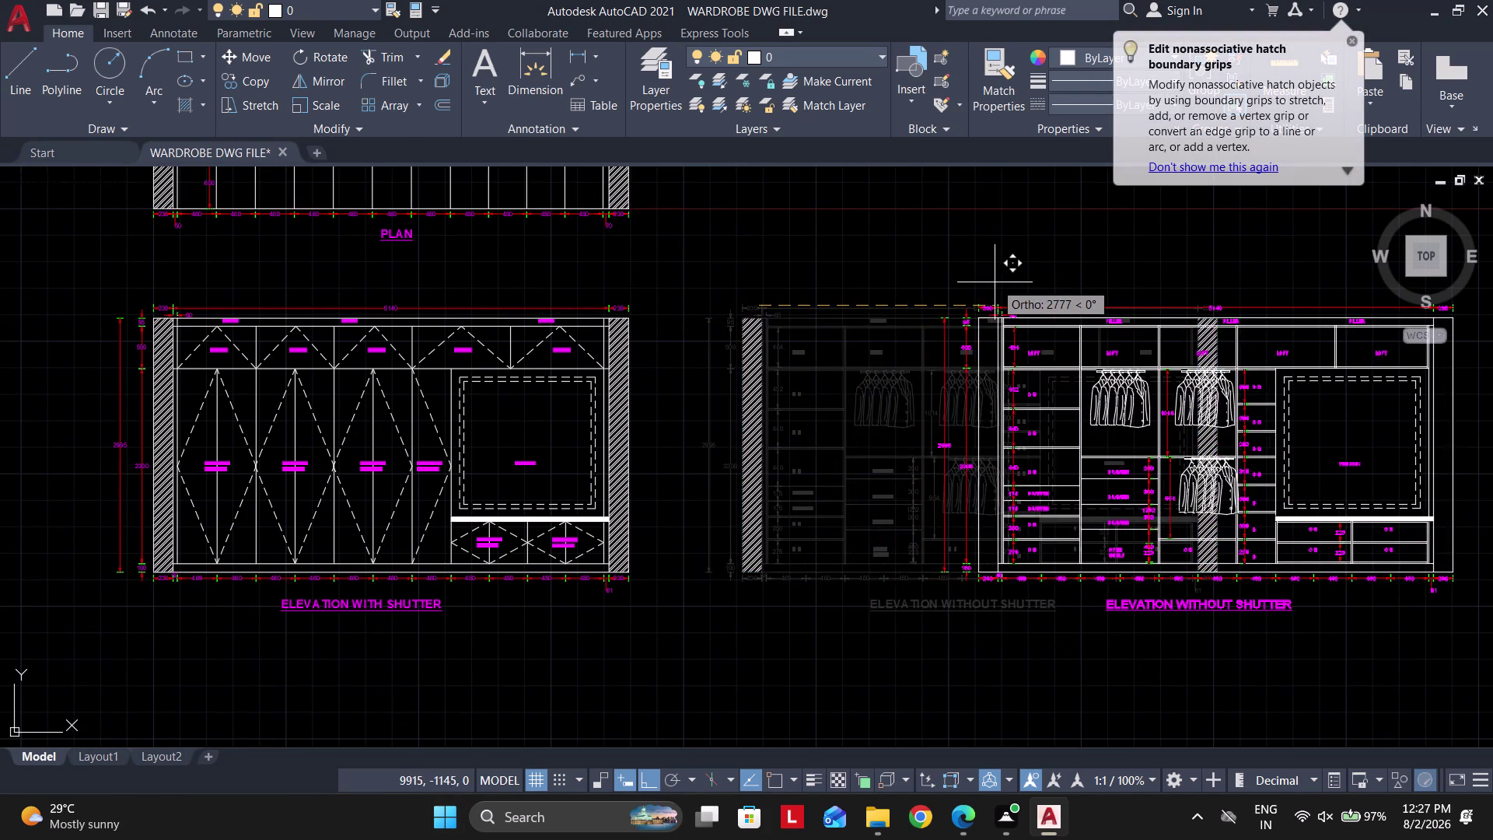
scroll(down, 3)
scroll(up, 3)
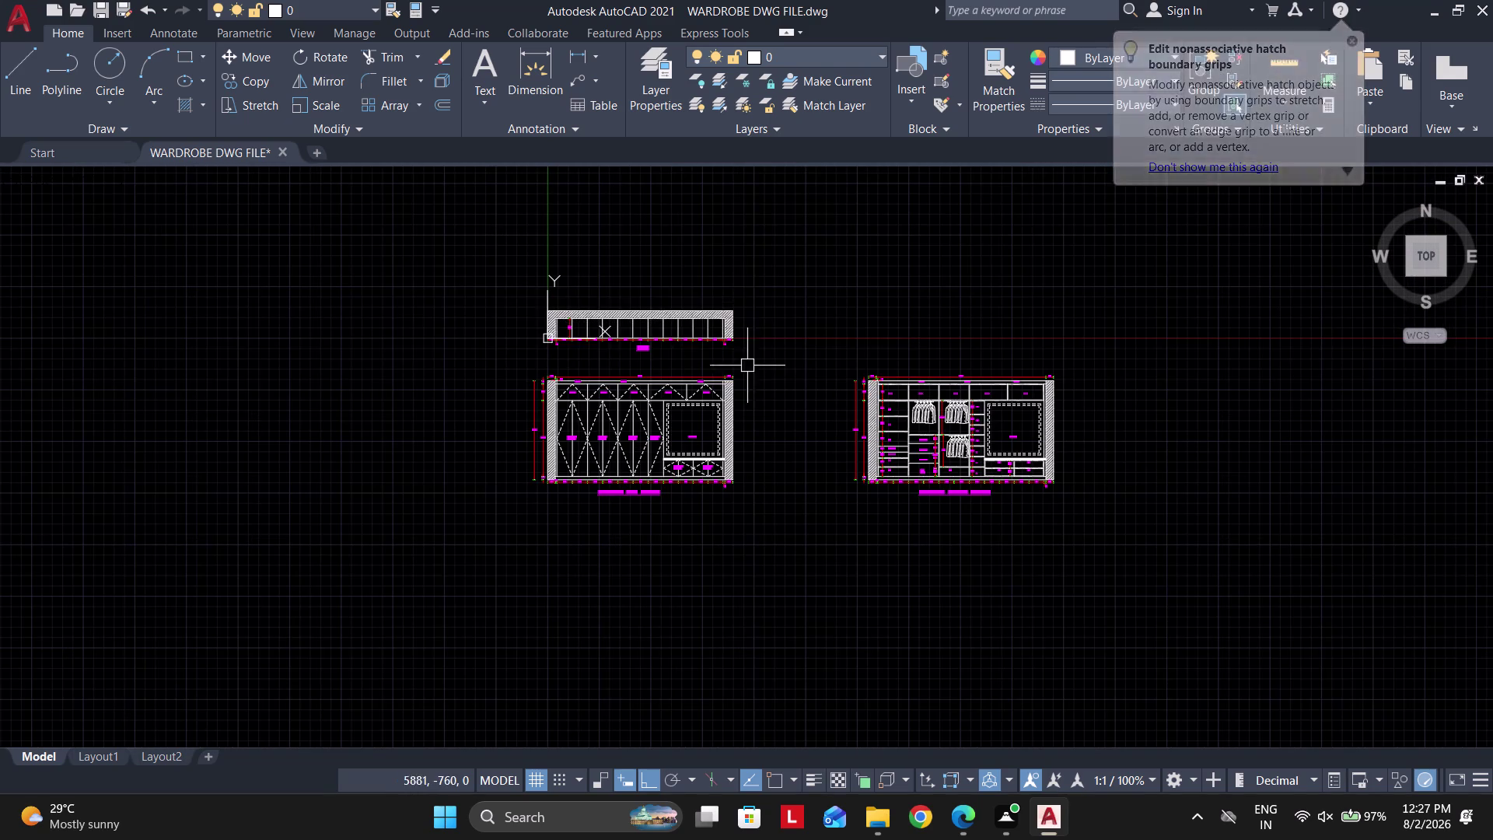
Move the wardrobe plan higher, above both elevations.
click(755, 366)
click(398, 275)
key(space)
click(750, 322)
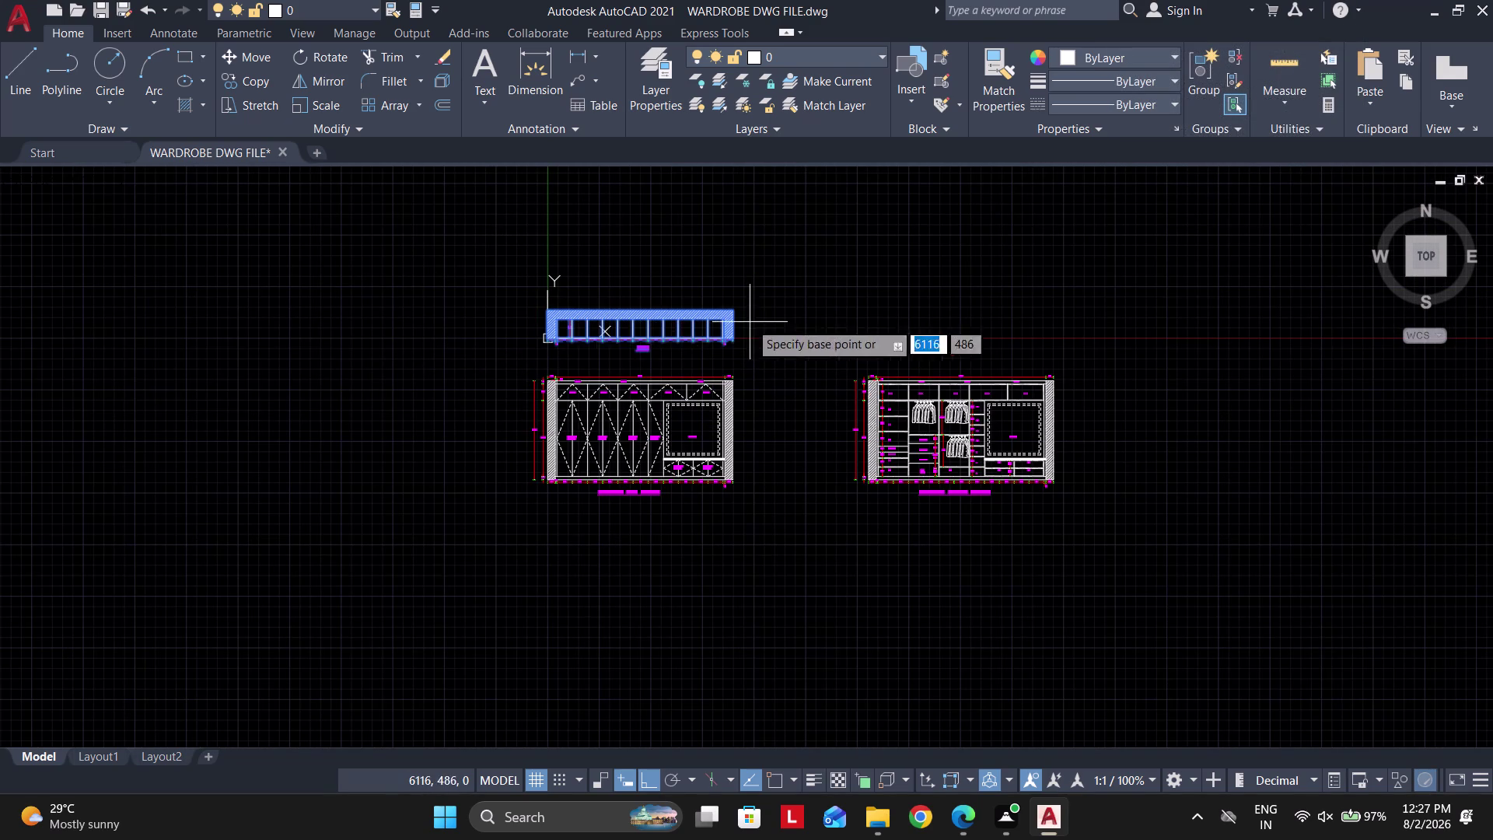
click(739, 218)
Review the plan and both elevations together, then switch to Layout1.
middle_drag(739, 225, 692, 262)
scroll(up, 3)
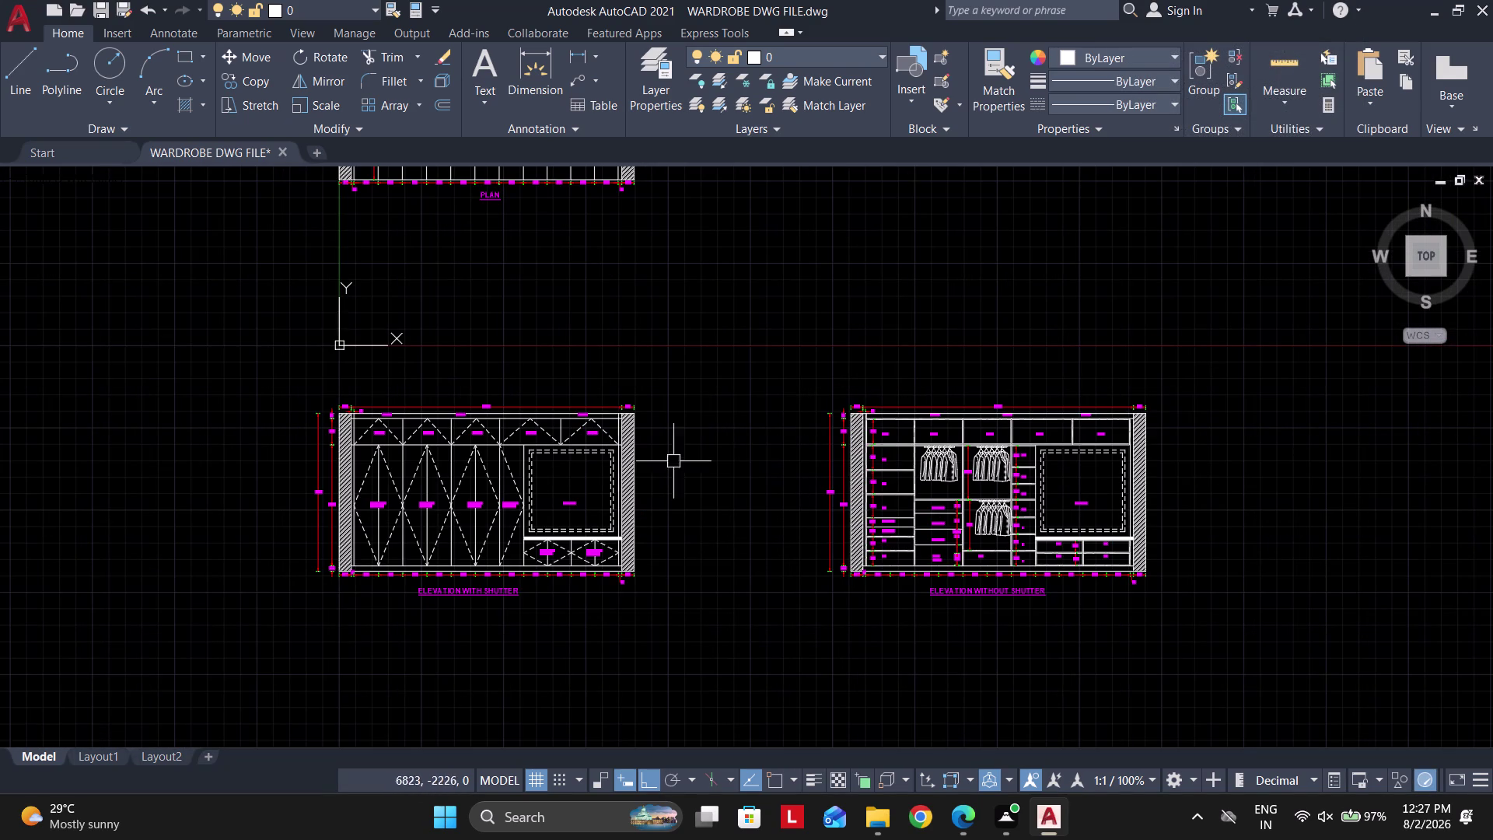
scroll(up, 3)
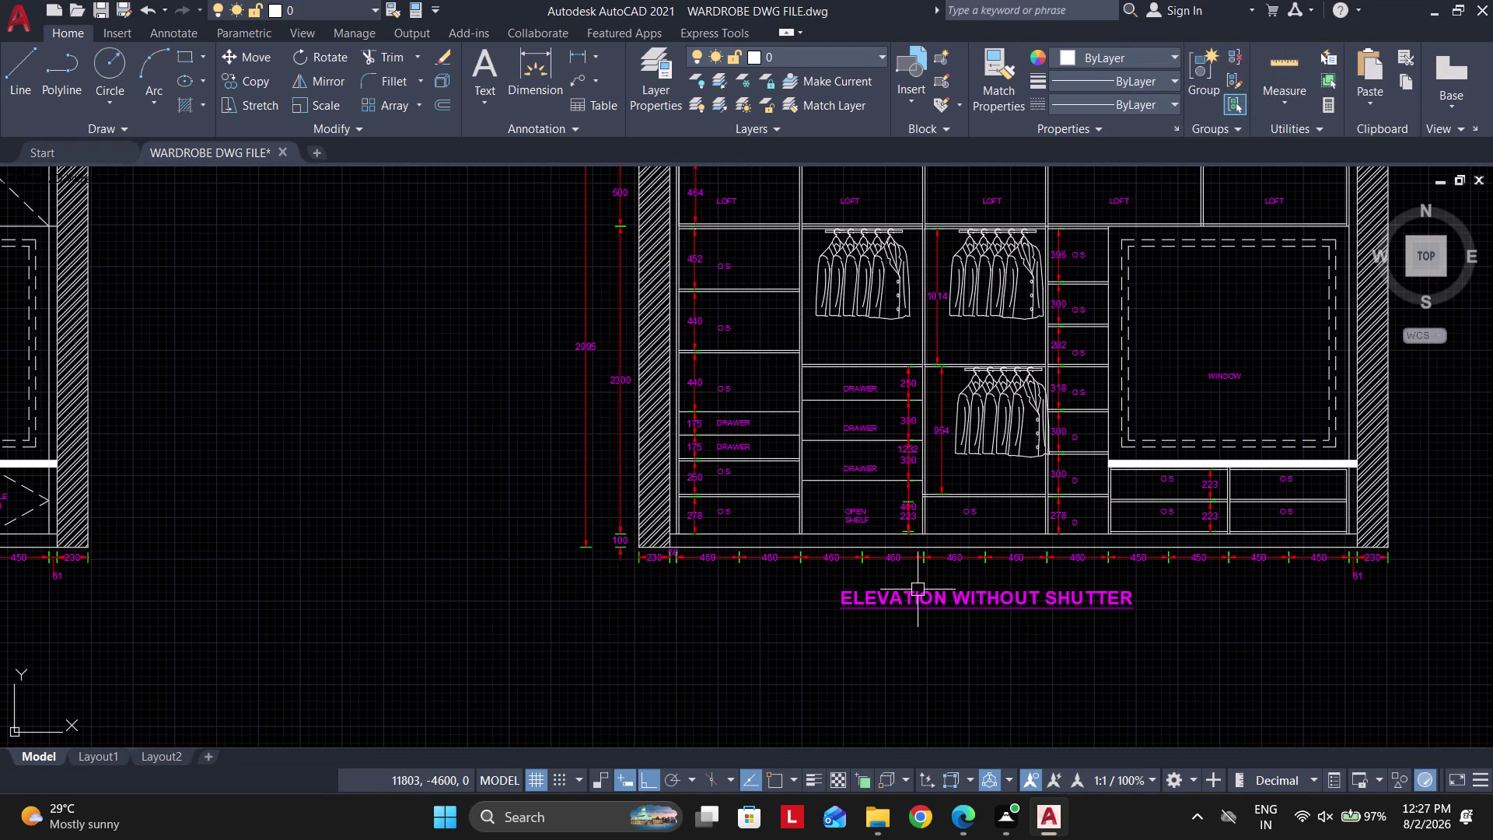
scroll(down, 3)
scroll(up, 3)
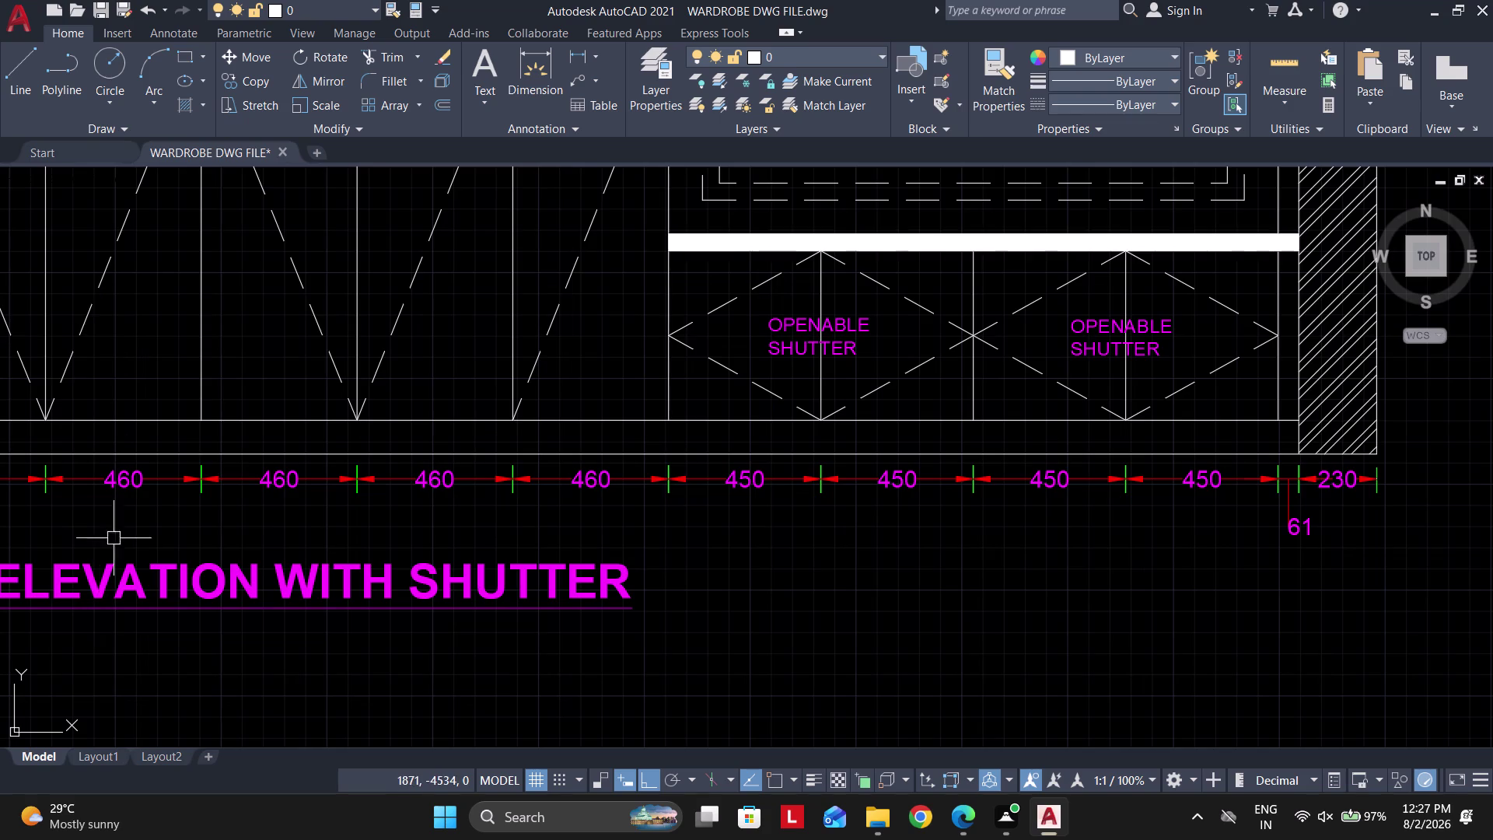
middle_drag(125, 531, 337, 499)
scroll(down, 3)
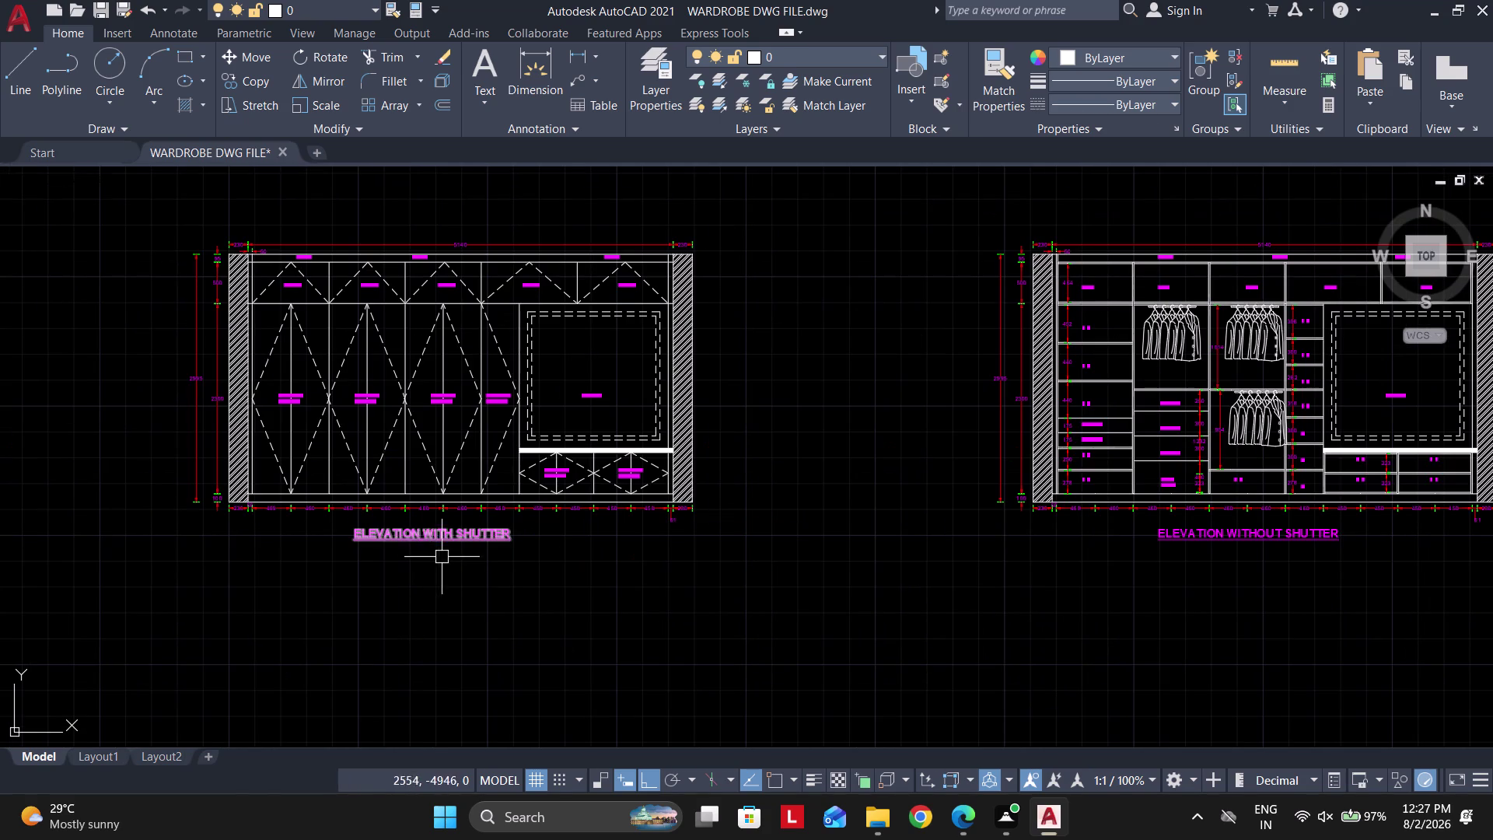
click(111, 762)
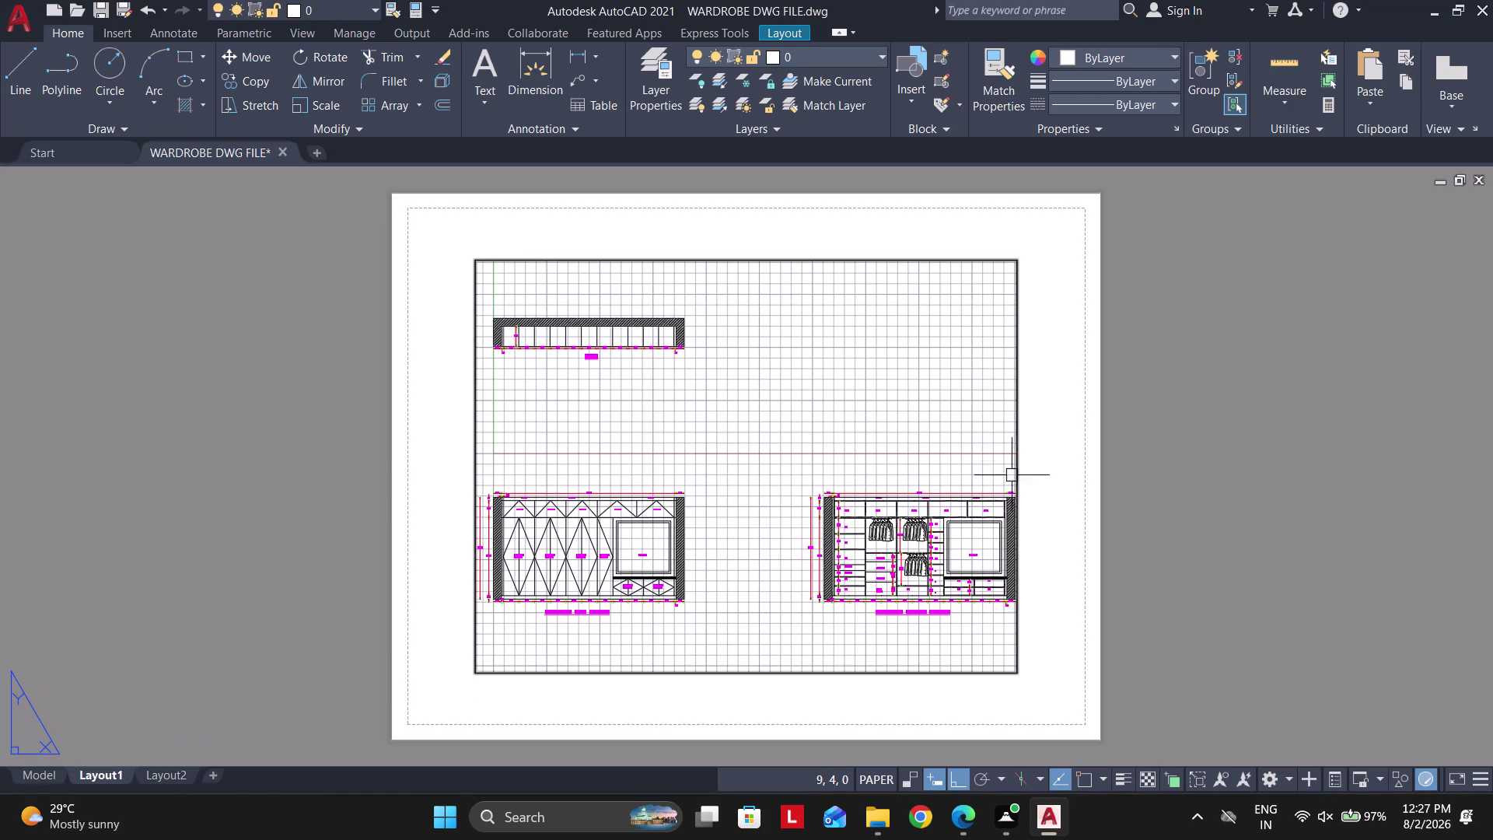
Delete the old viewport from Layout1 and open its Page Setup Manager.
click(1038, 249)
click(896, 344)
key(Delete)
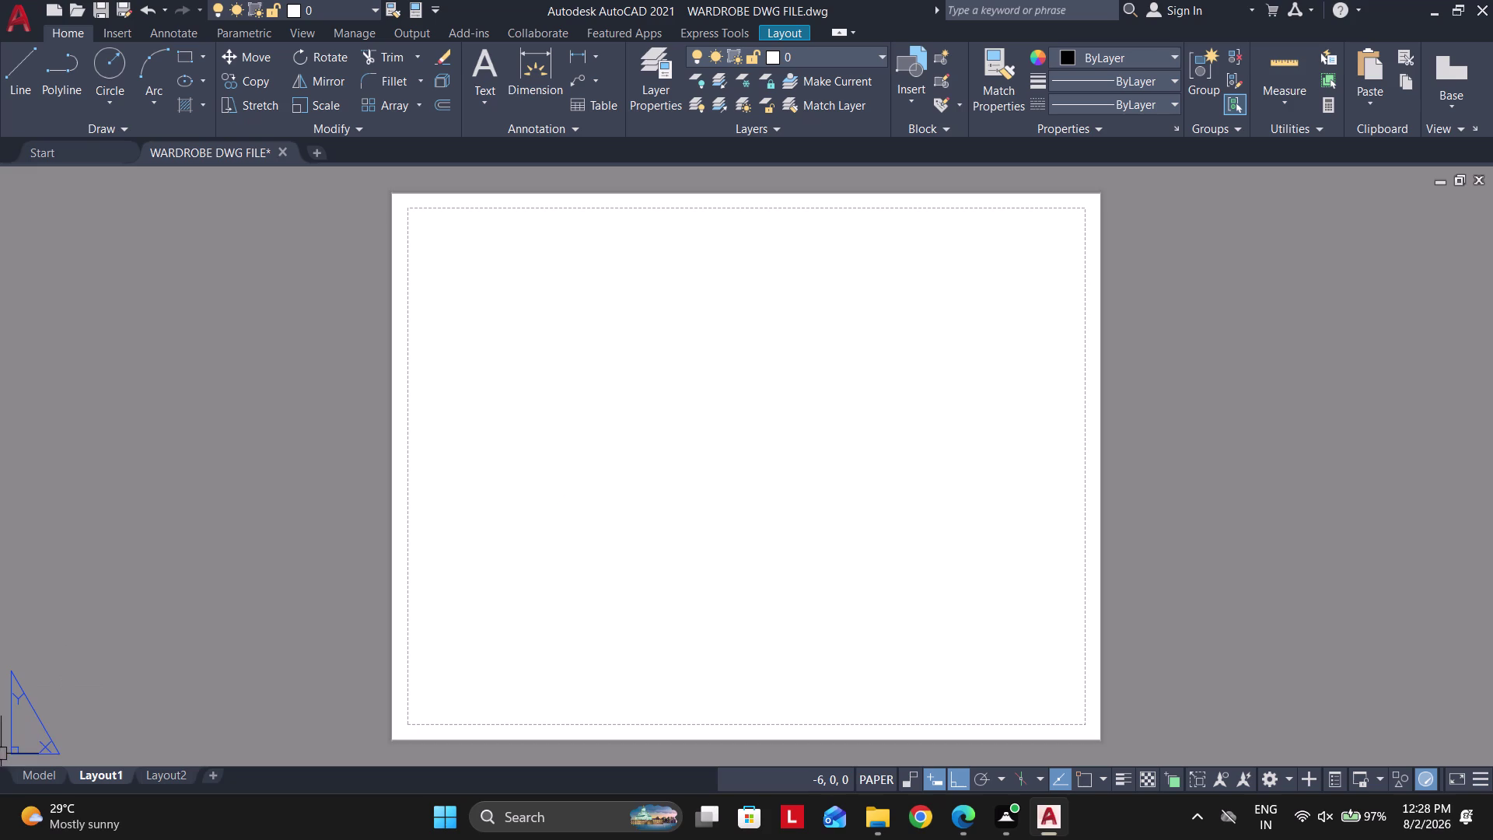
right_click(102, 772)
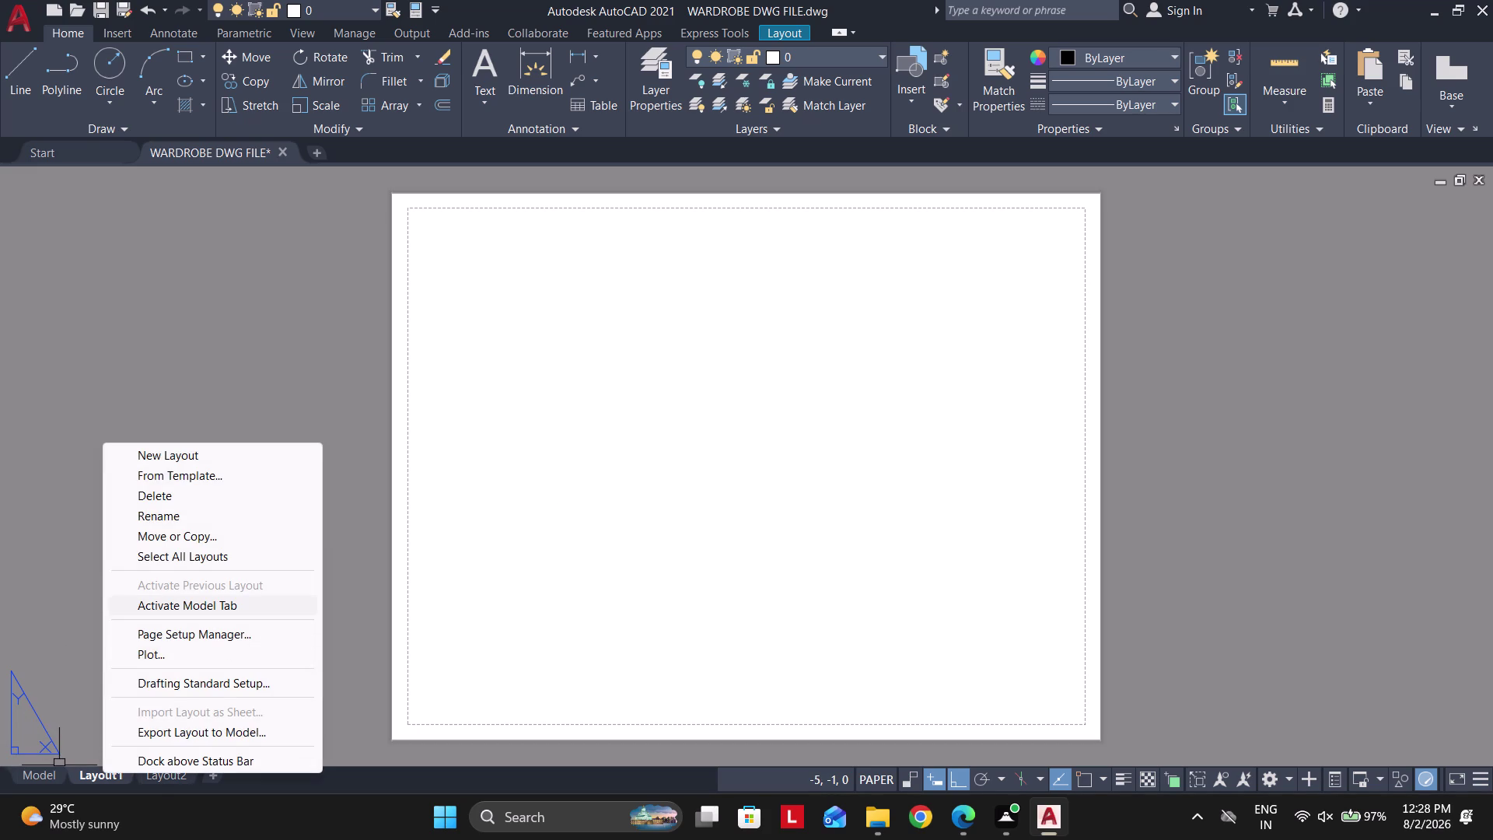
click(189, 632)
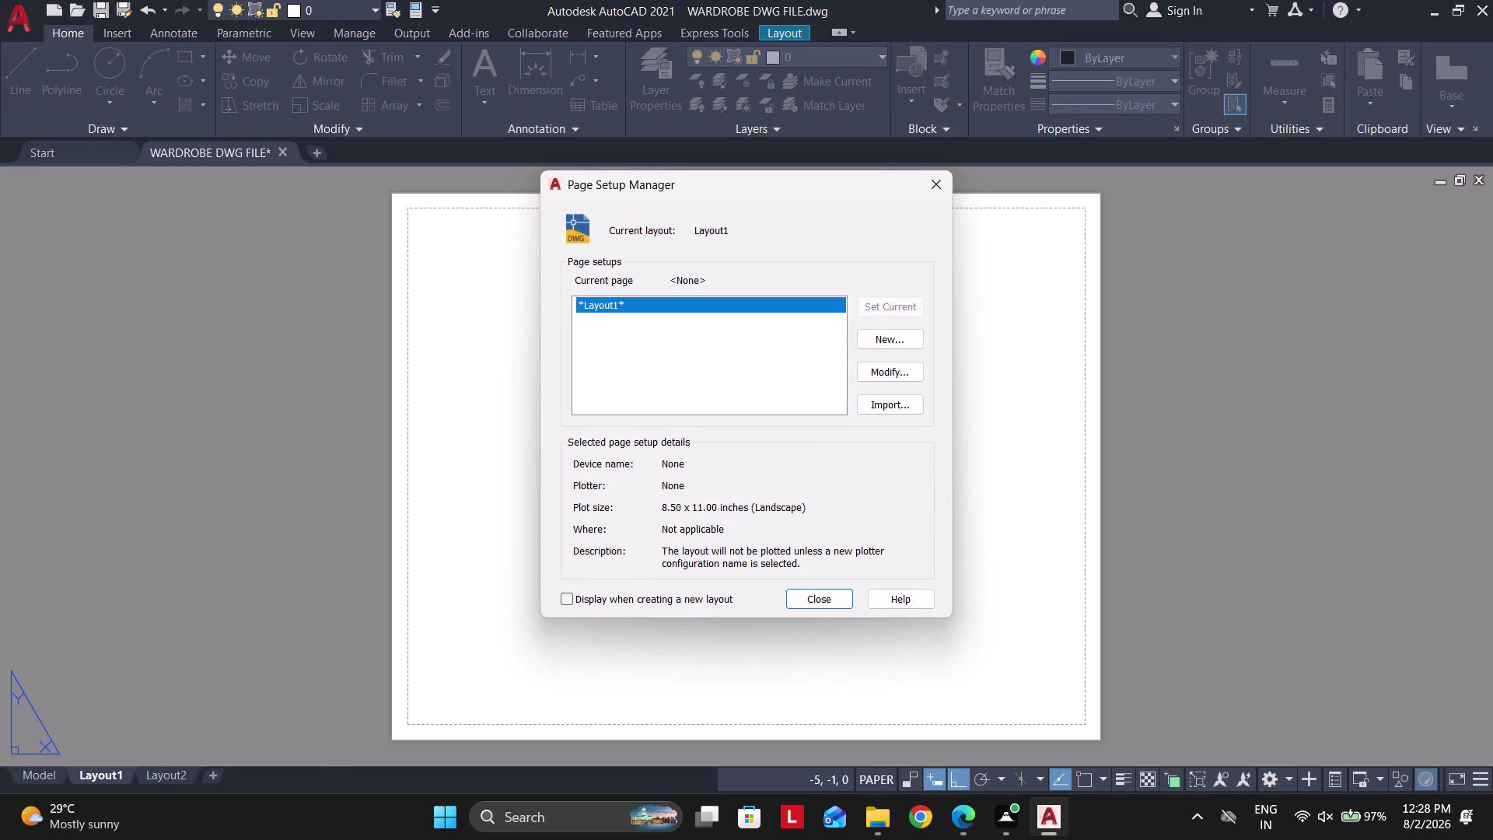
Create a new page setup named A3 using the DWG To PDF plotter.
click(903, 344)
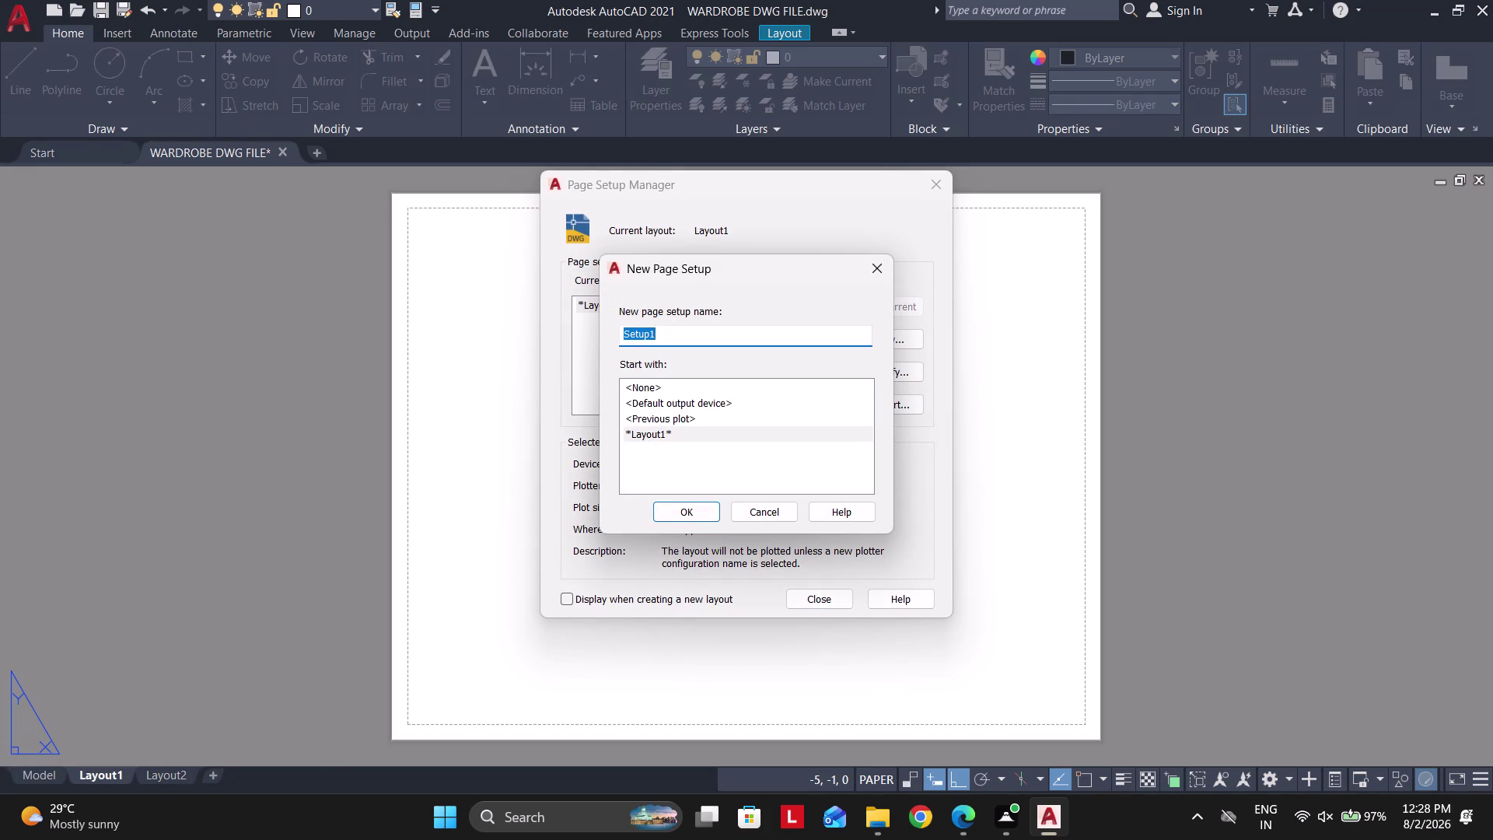
key(3)
click(681, 505)
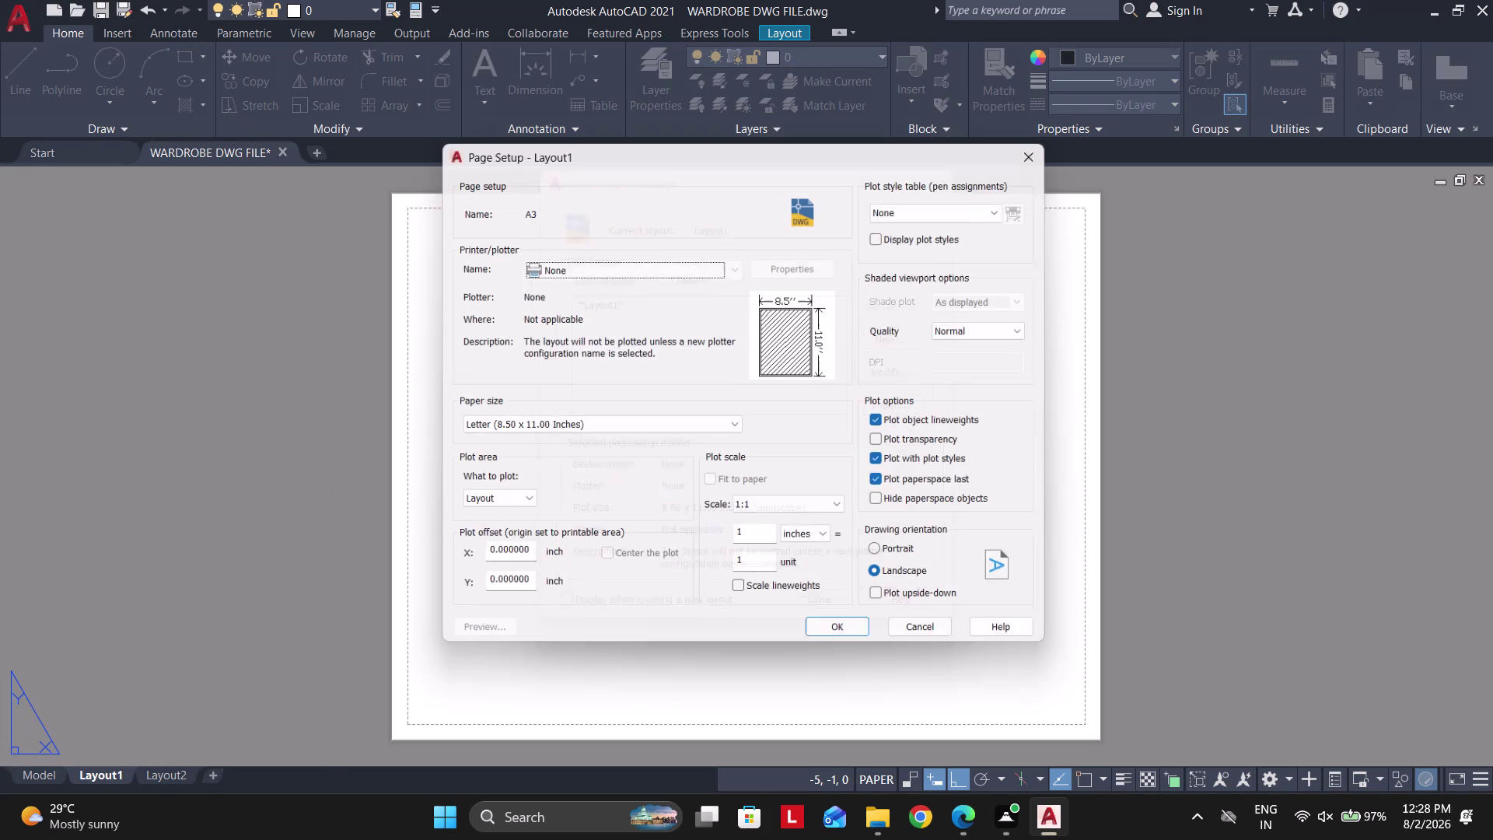
click(598, 267)
scroll(down, 3)
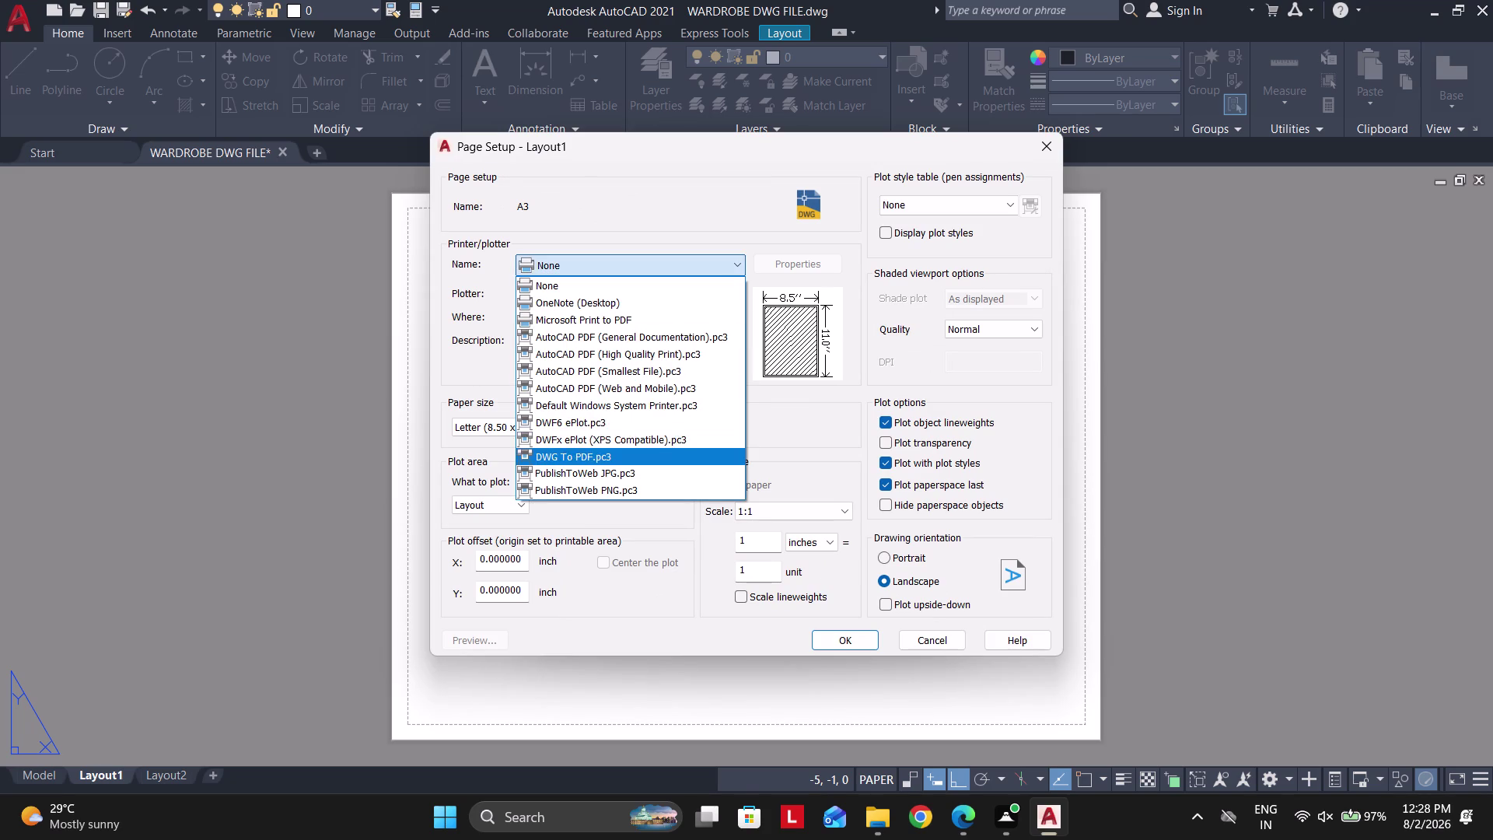
click(596, 460)
Choose ISO full bleed A3 as the paper size.
click(514, 426)
scroll(up, 3)
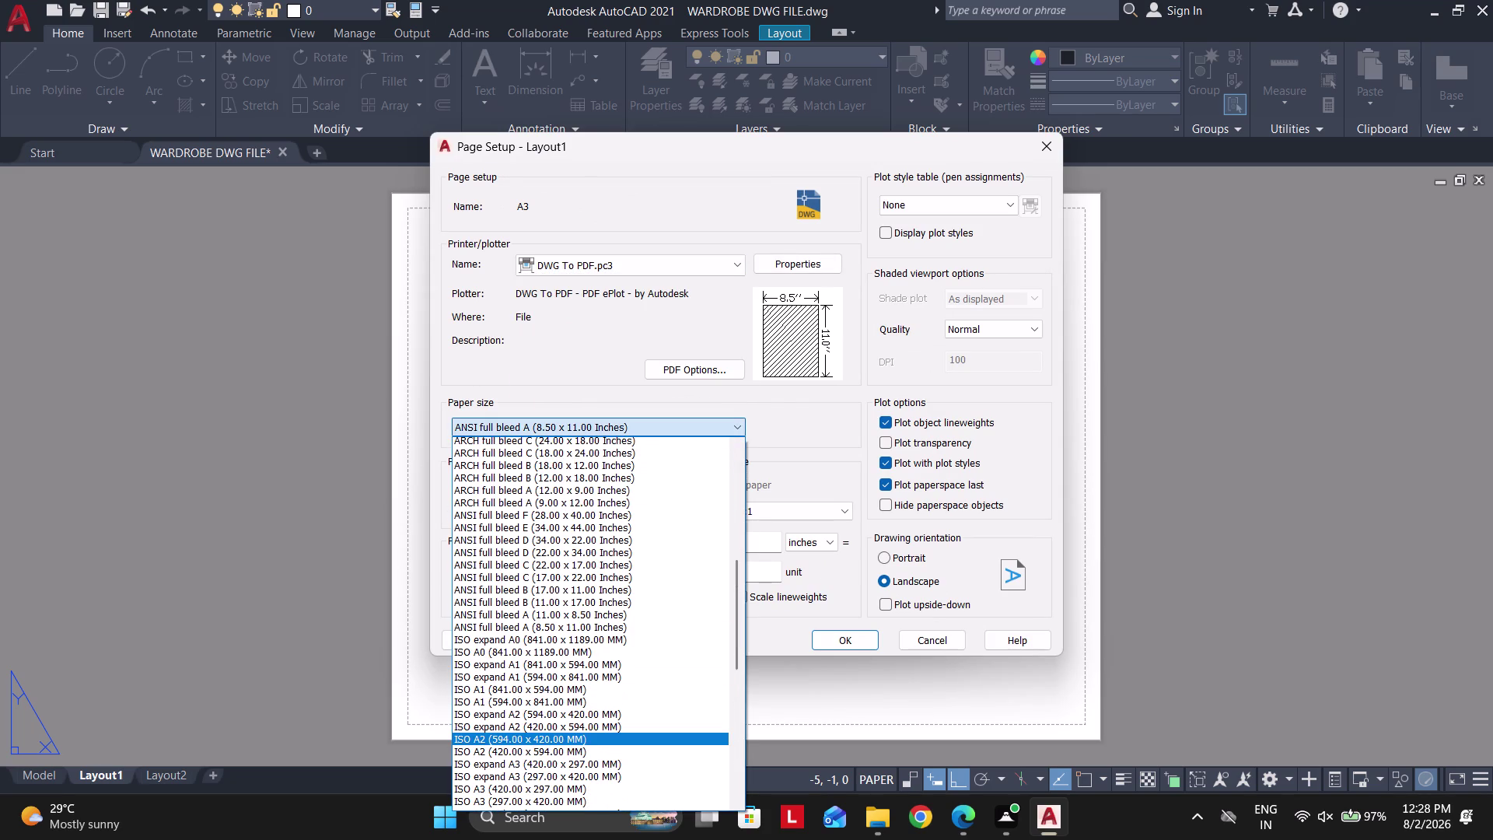
scroll(down, 3)
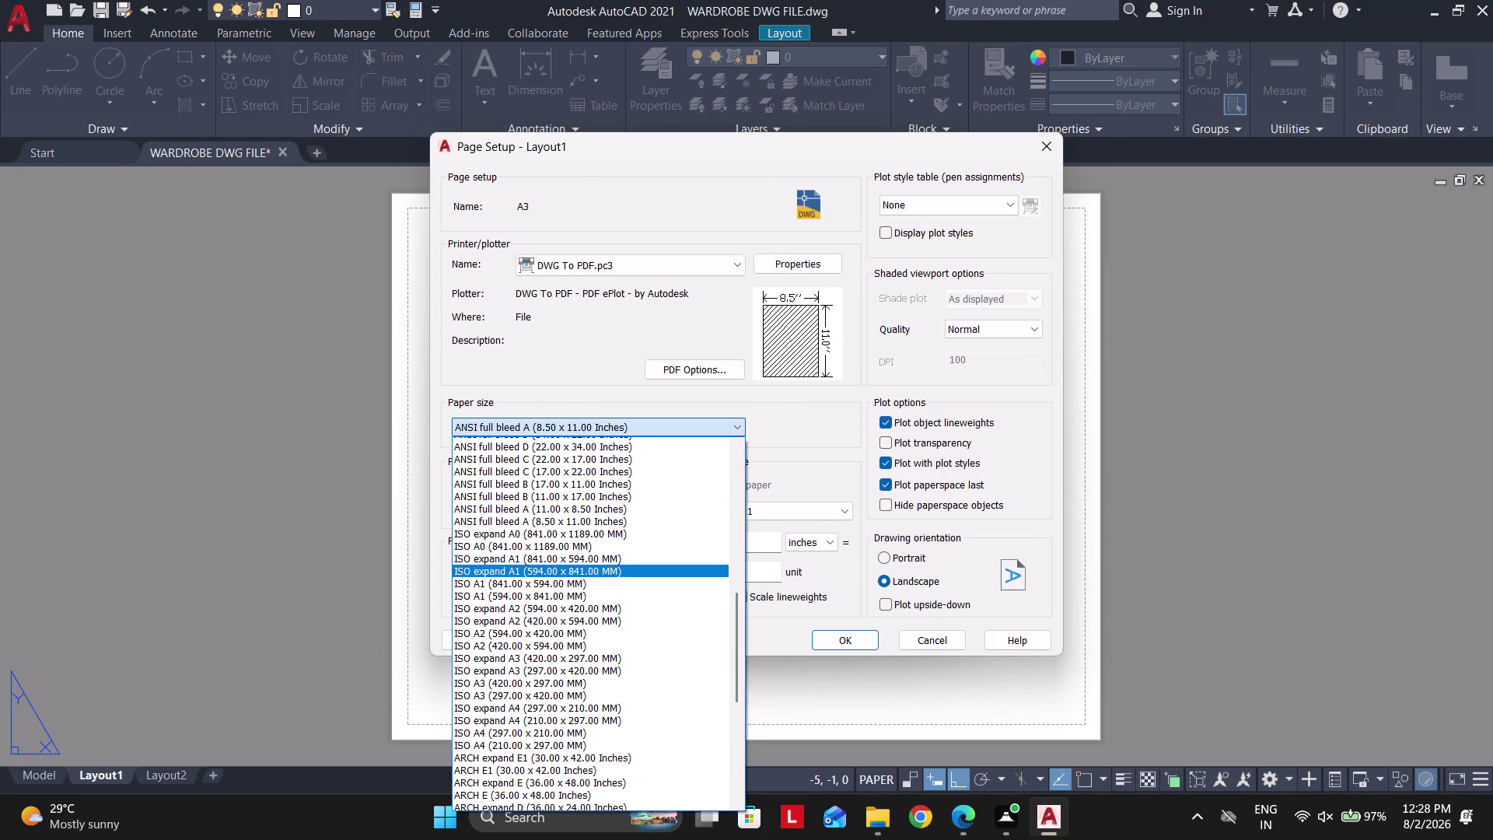
scroll(up, 3)
scroll(up, 3)
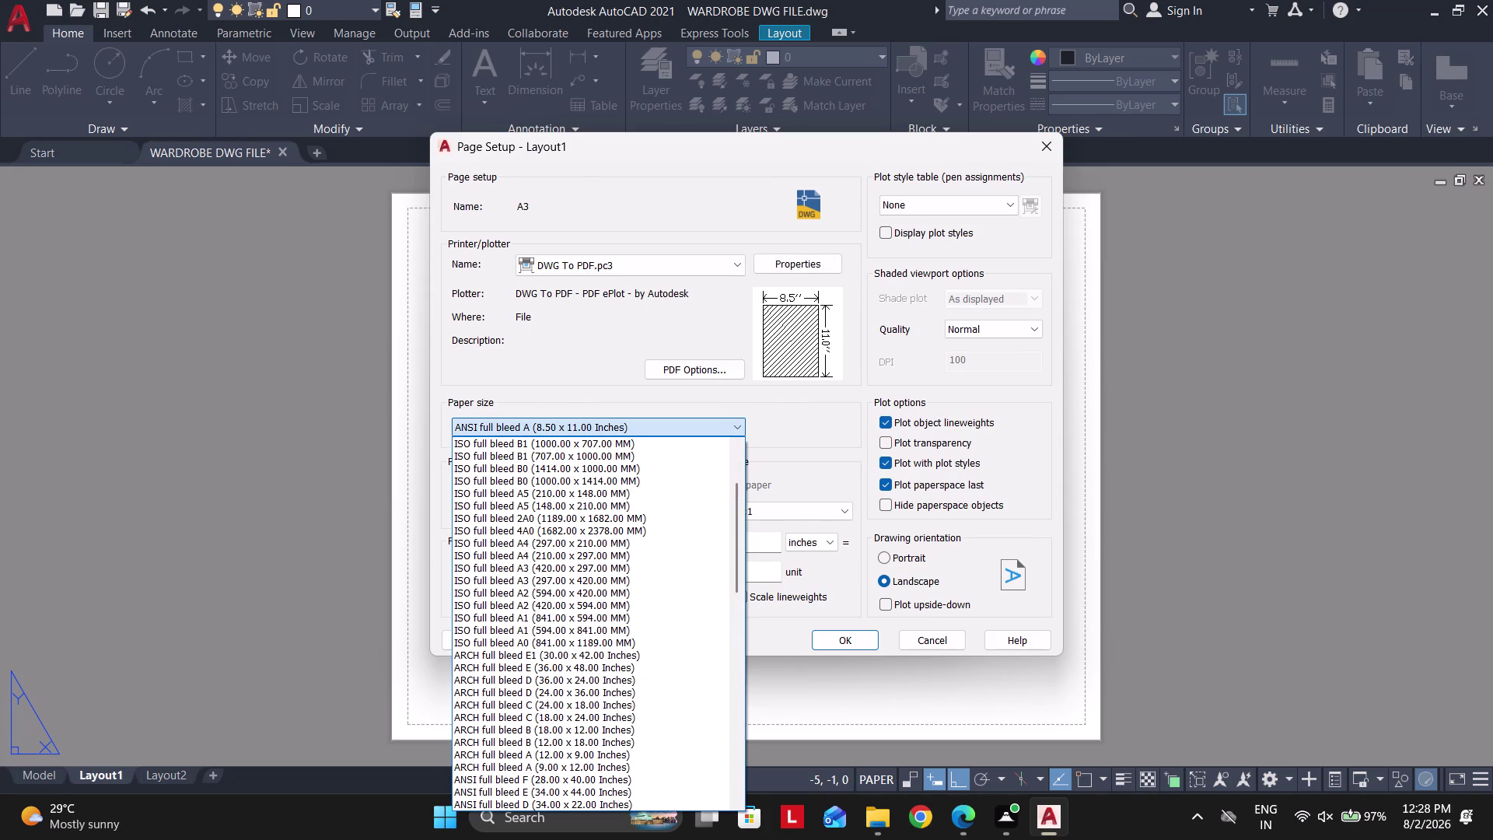
click(522, 566)
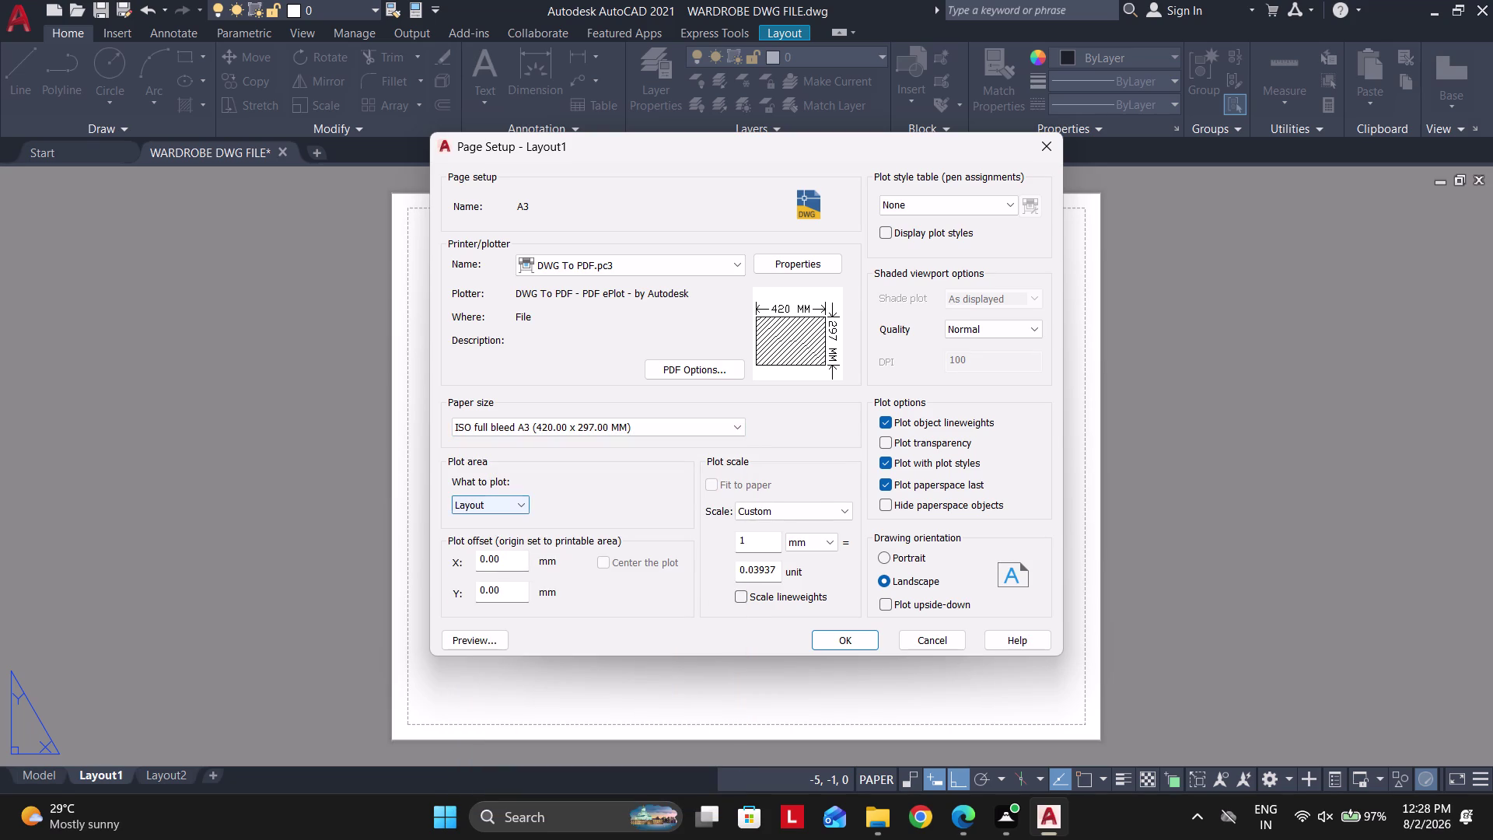
Set 1:1 scale, acad.ctb plot style and maximum shaded viewport quality.
click(788, 503)
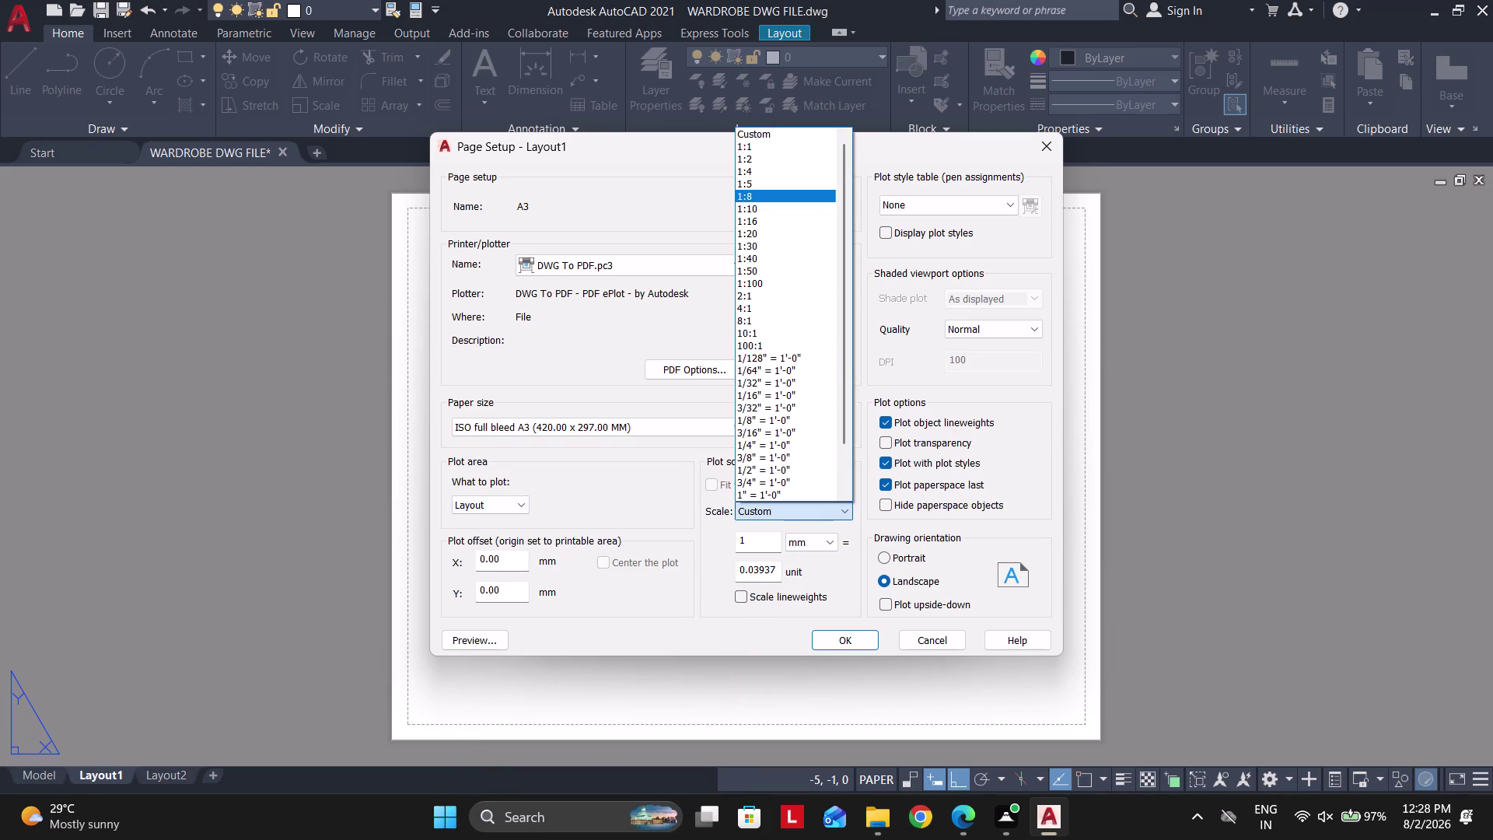
click(752, 152)
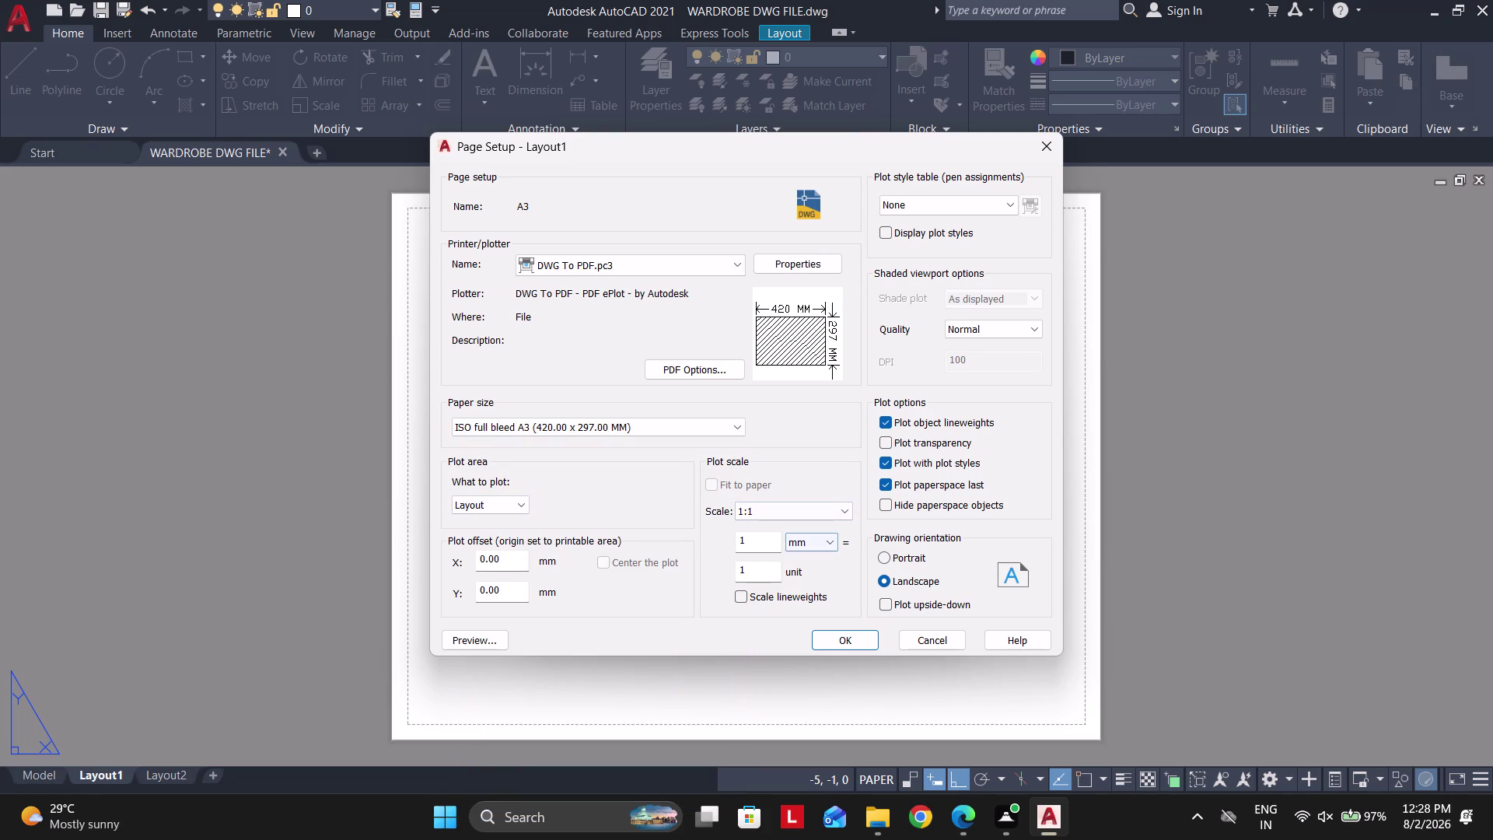
click(916, 208)
click(904, 237)
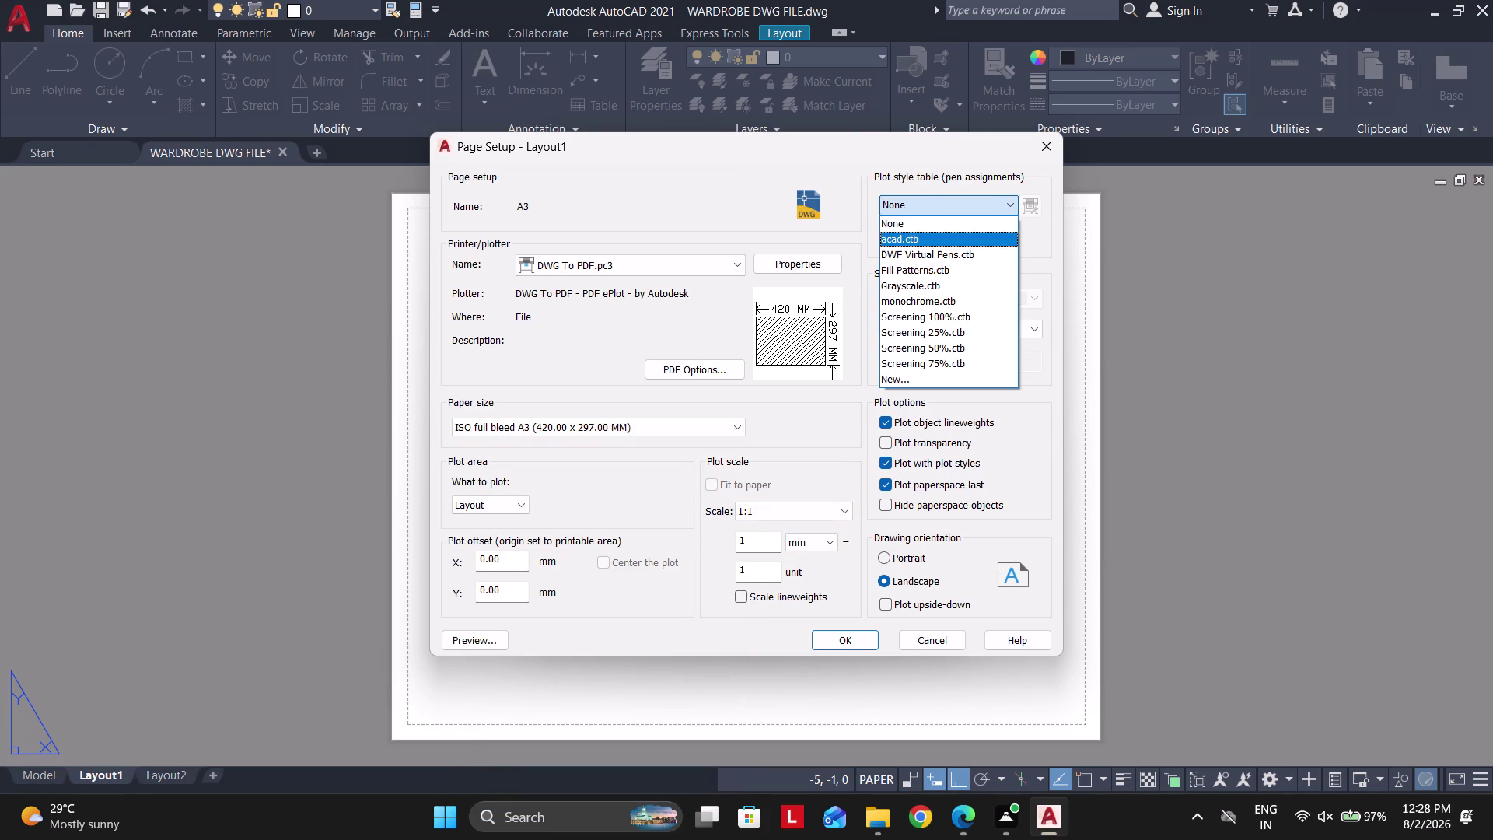
click(971, 337)
click(975, 398)
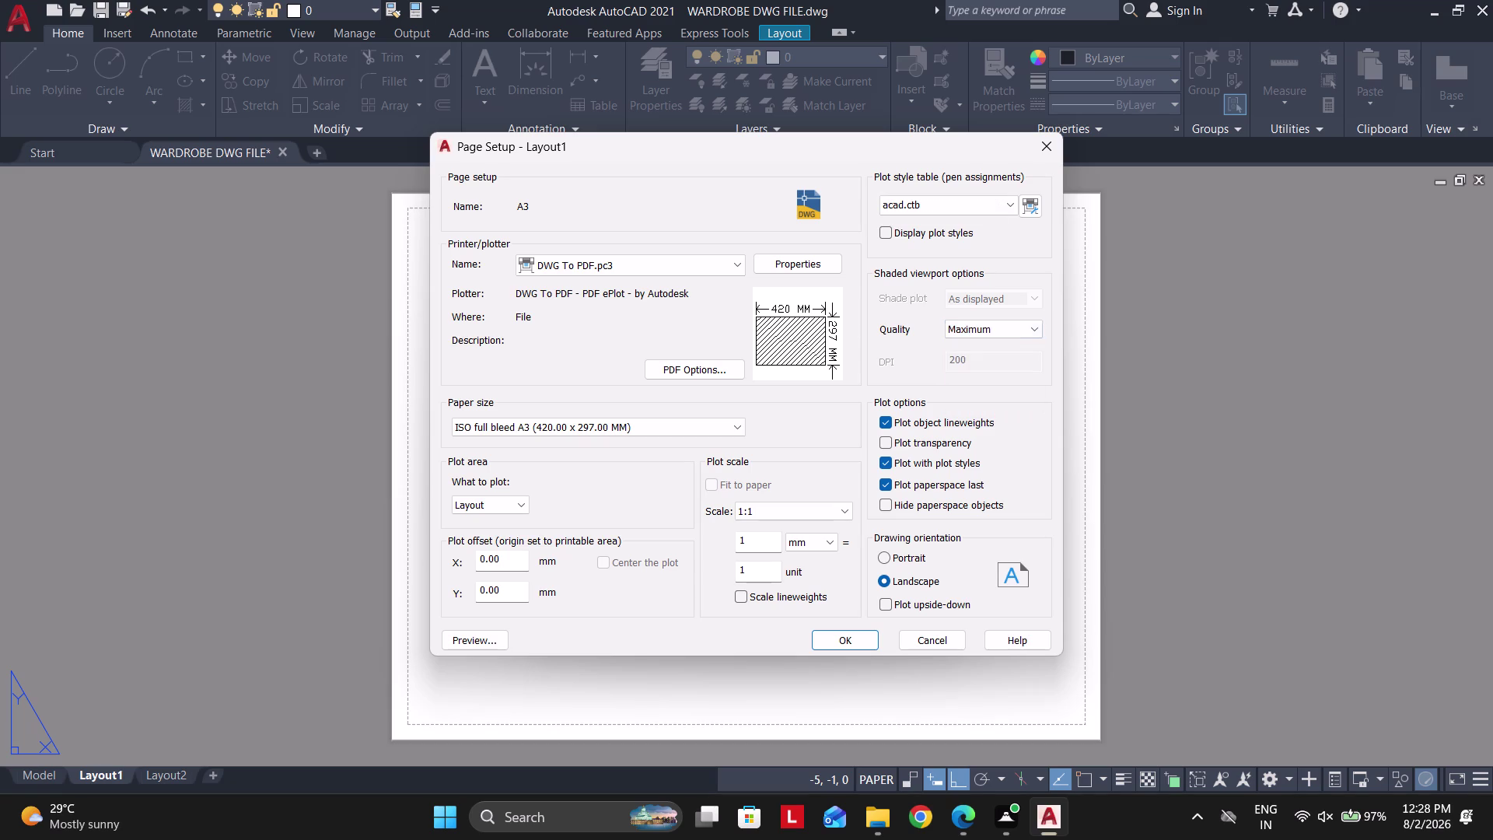
click(842, 638)
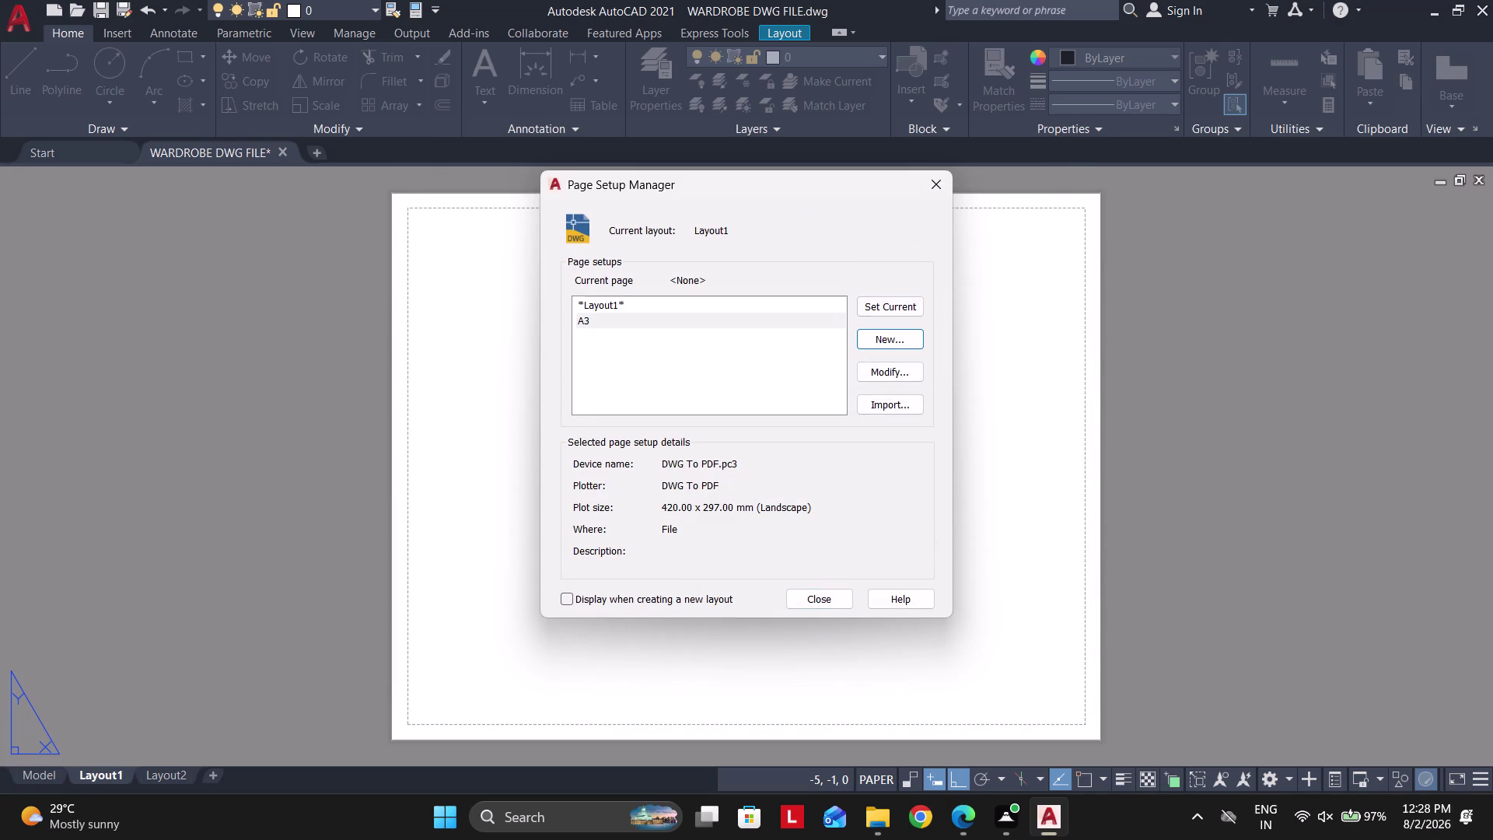
Make A3 the current page setup and close the manager.
click(882, 303)
click(809, 585)
click(813, 600)
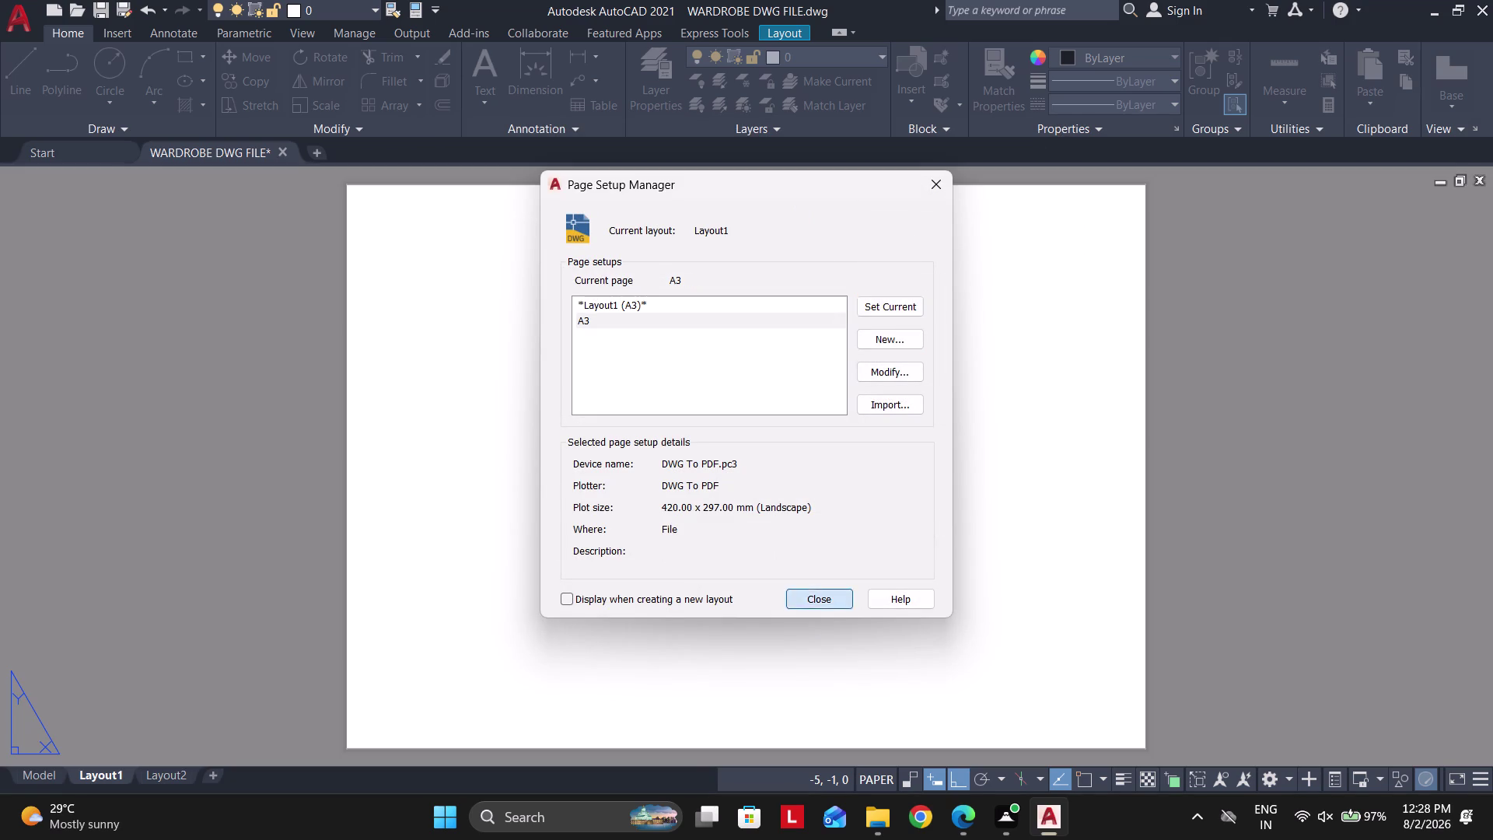
Insert the CAD DESK title block at insertion point 0,0.
text(I)
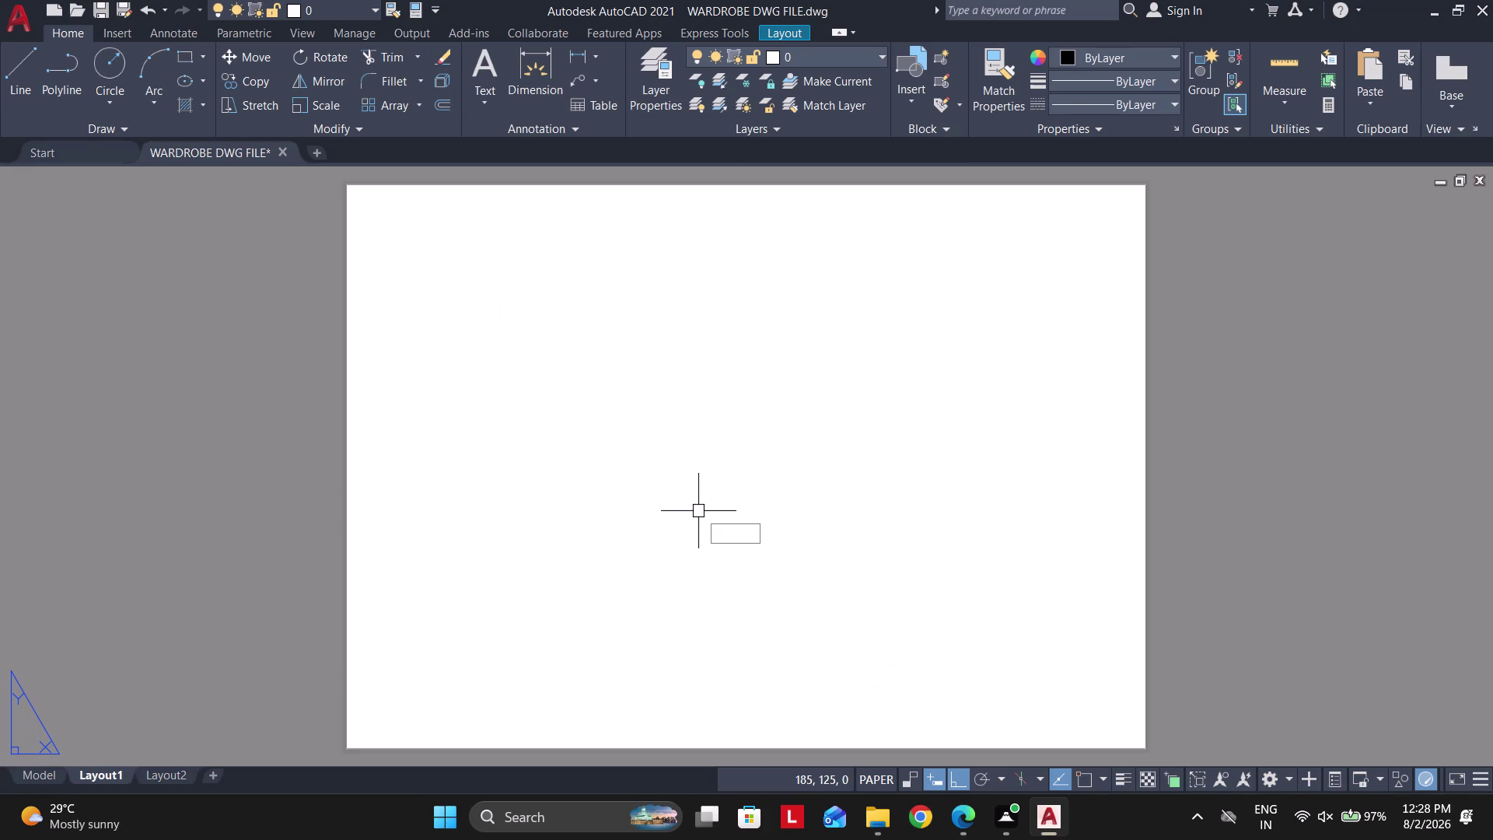
key(space)
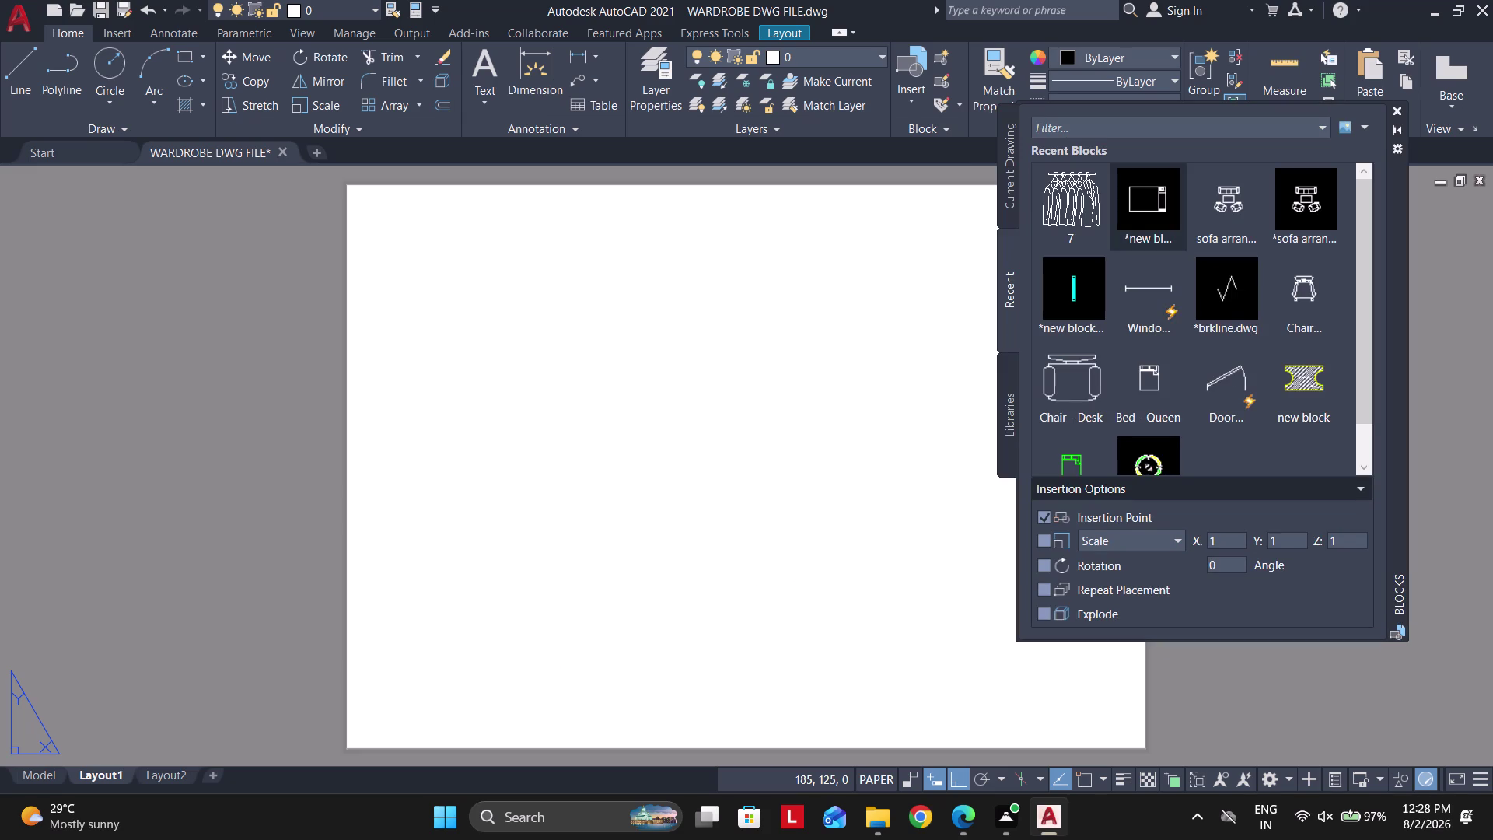
click(1140, 210)
scroll(down, 3)
text(0)
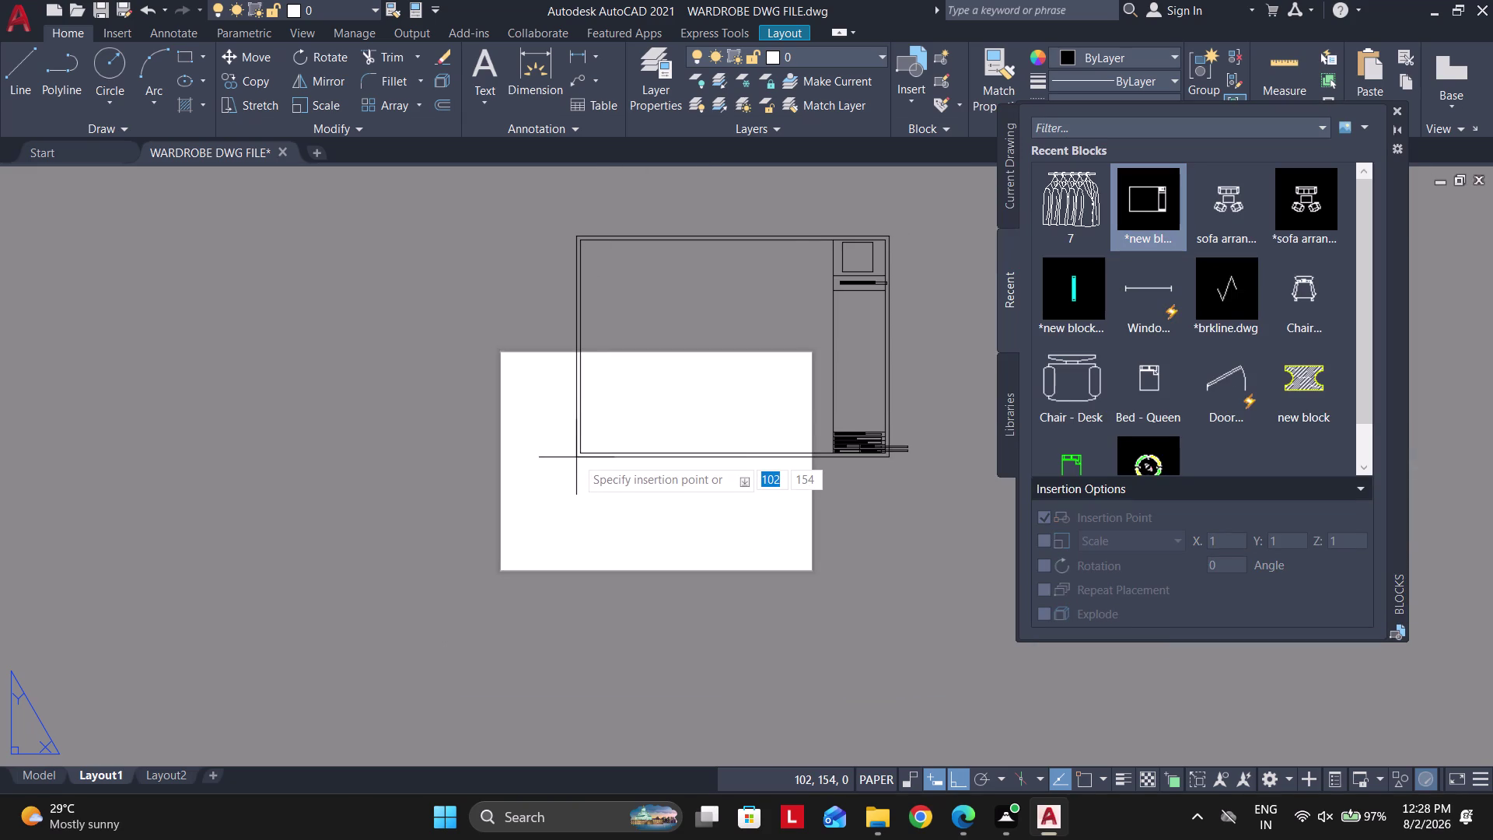
text(,0)
key(Return)
Close the Blocks palette and centre the title block sheet on screen.
key(Escape)
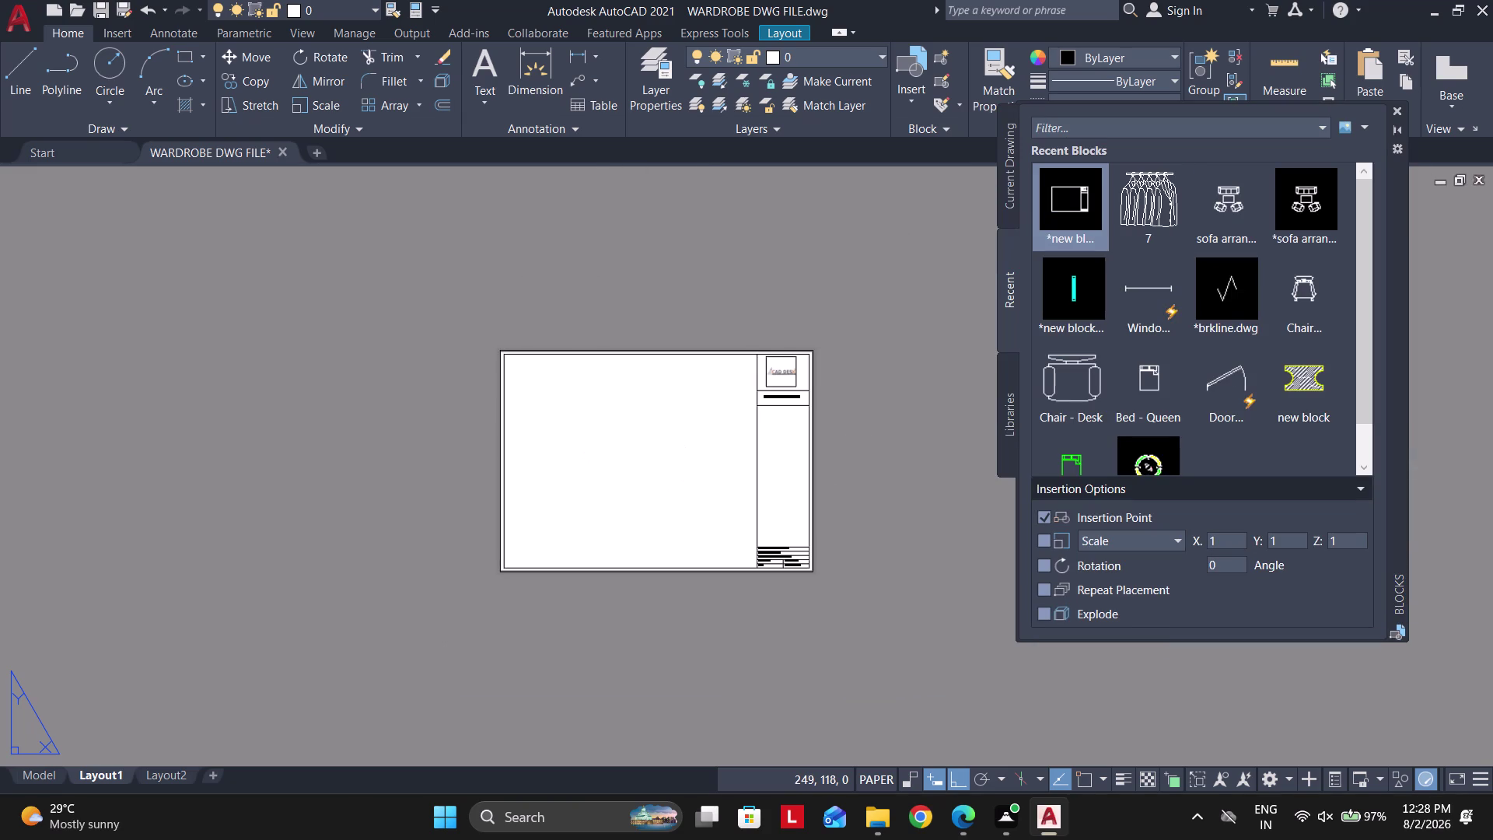
key(Escape)
key(Escape)
click(1399, 110)
scroll(up, 3)
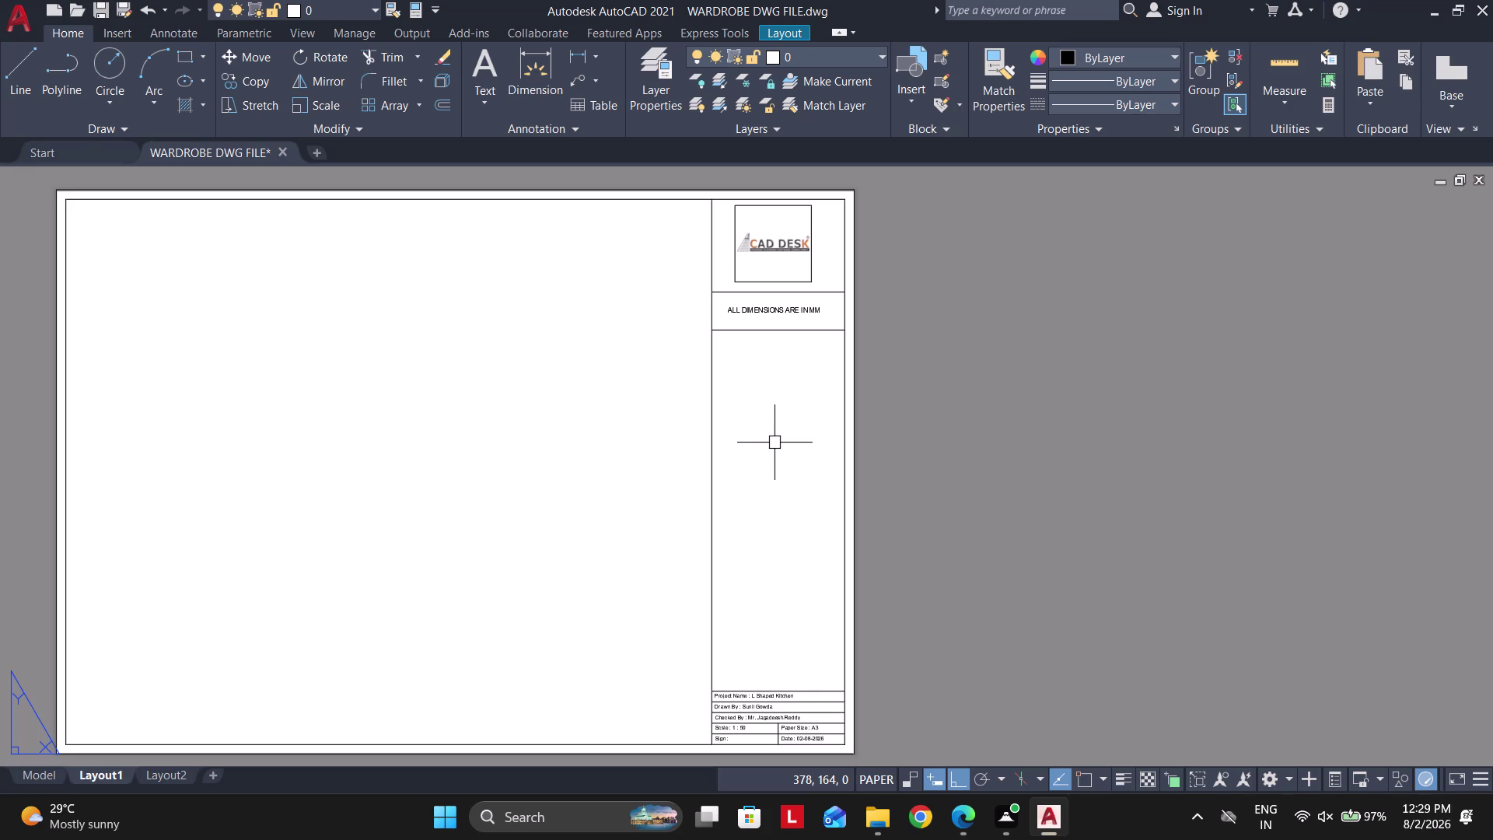
middle_drag(659, 463, 720, 431)
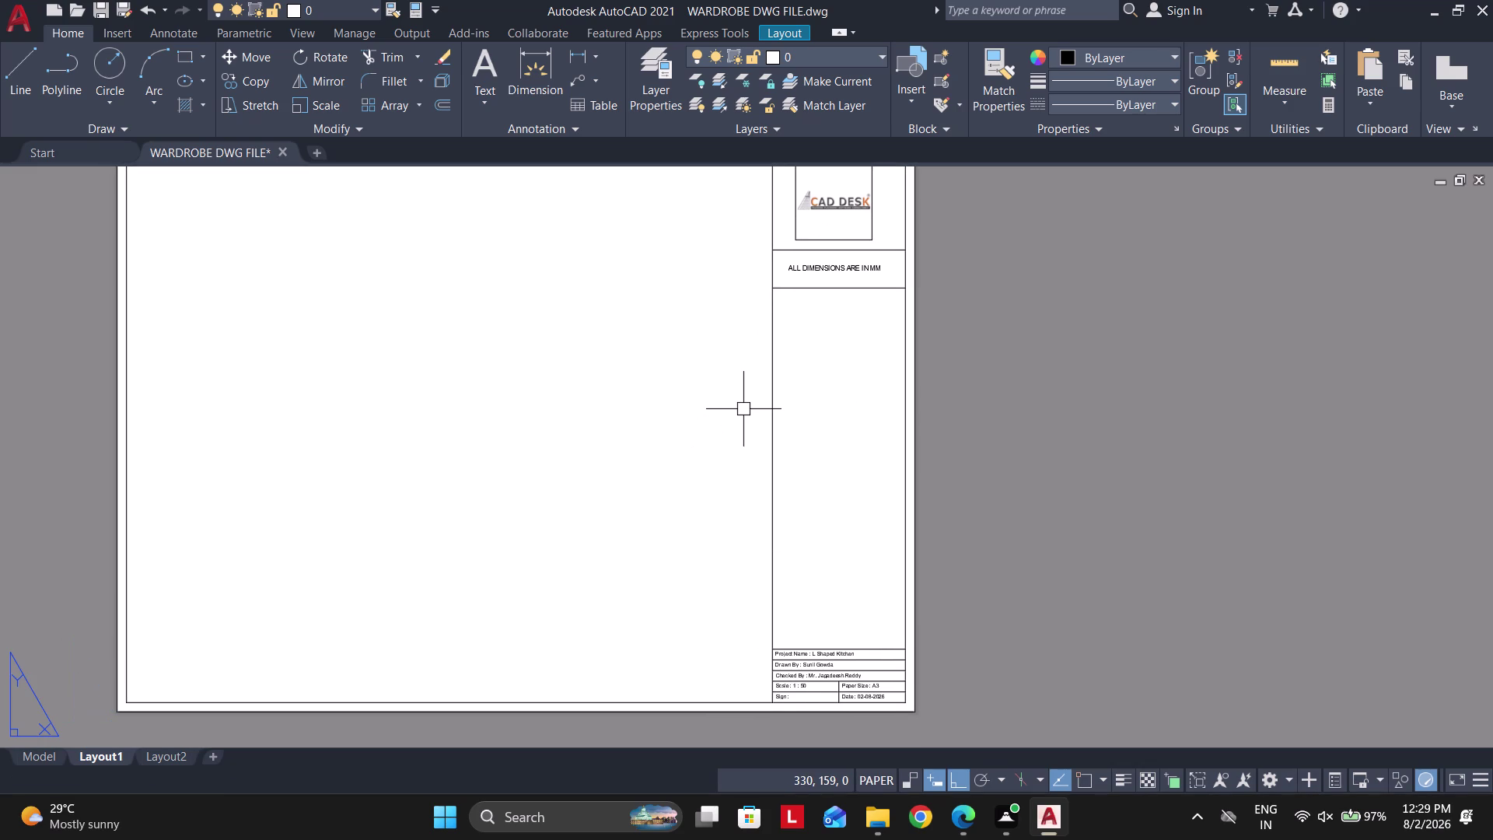
Zoom in and out to check the title block's project details, then centre the sheet.
scroll(down, 3)
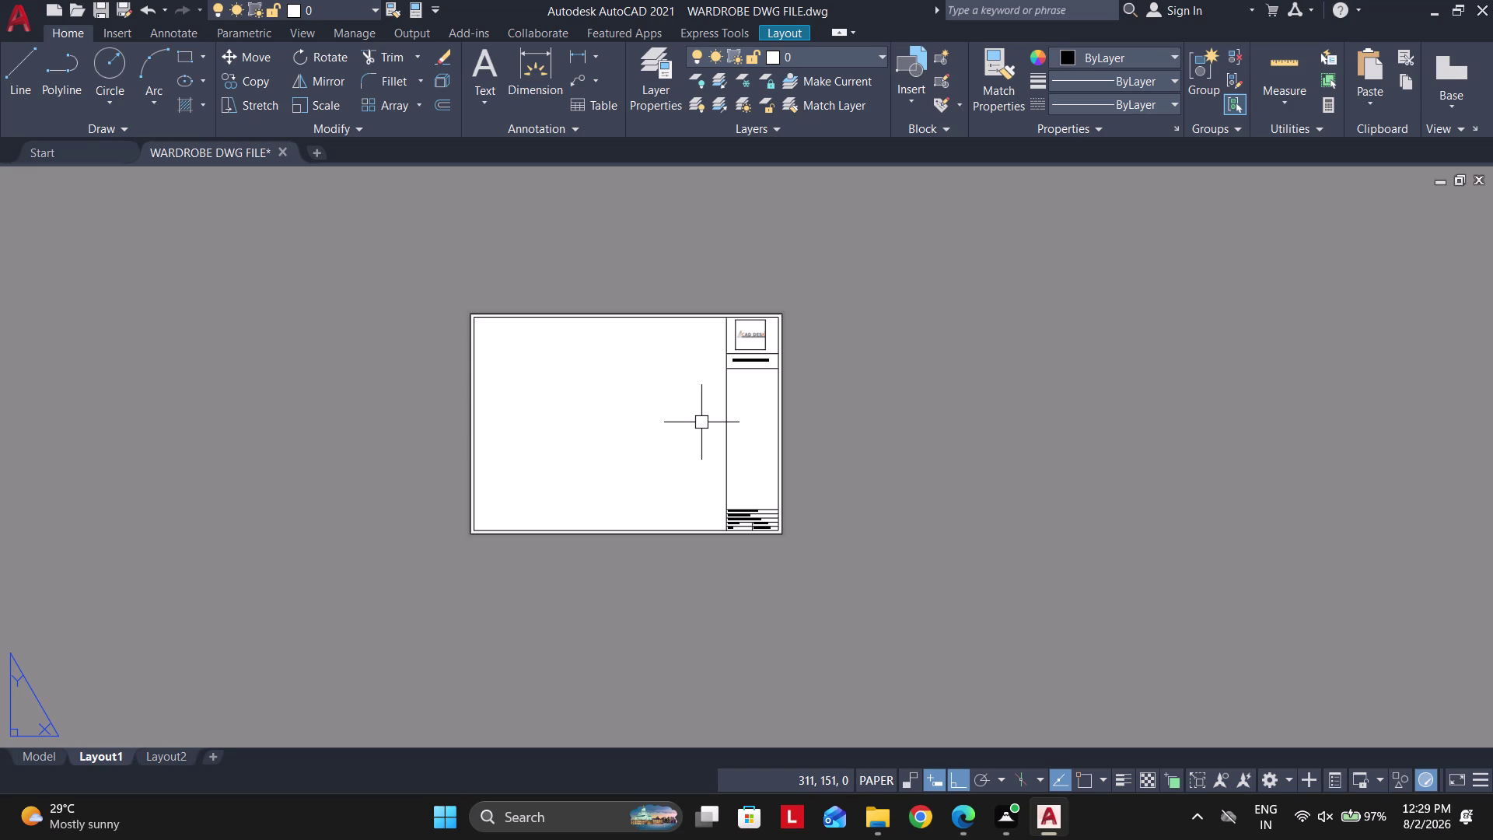
scroll(up, 3)
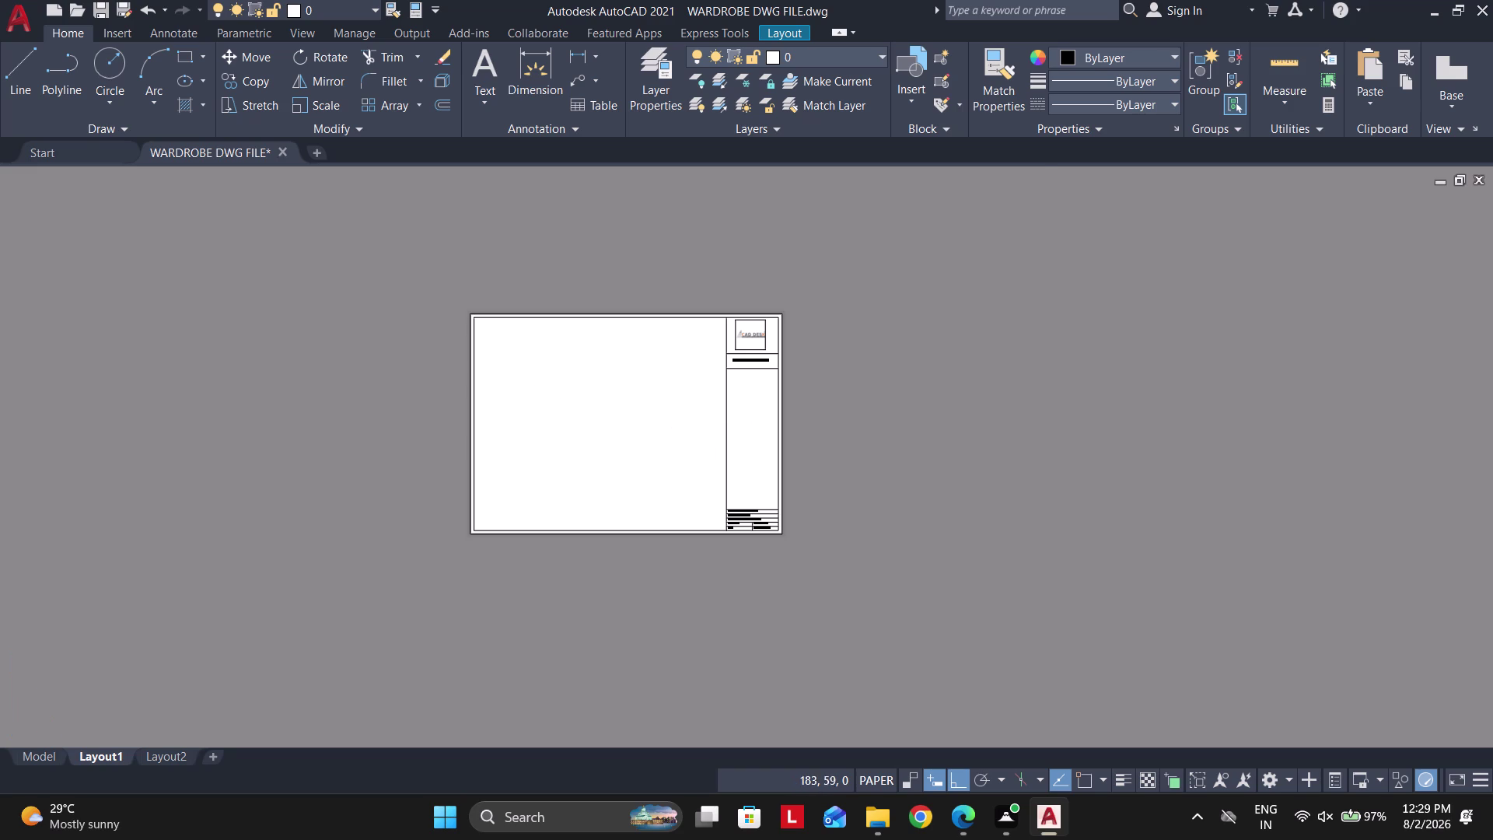
scroll(up, 3)
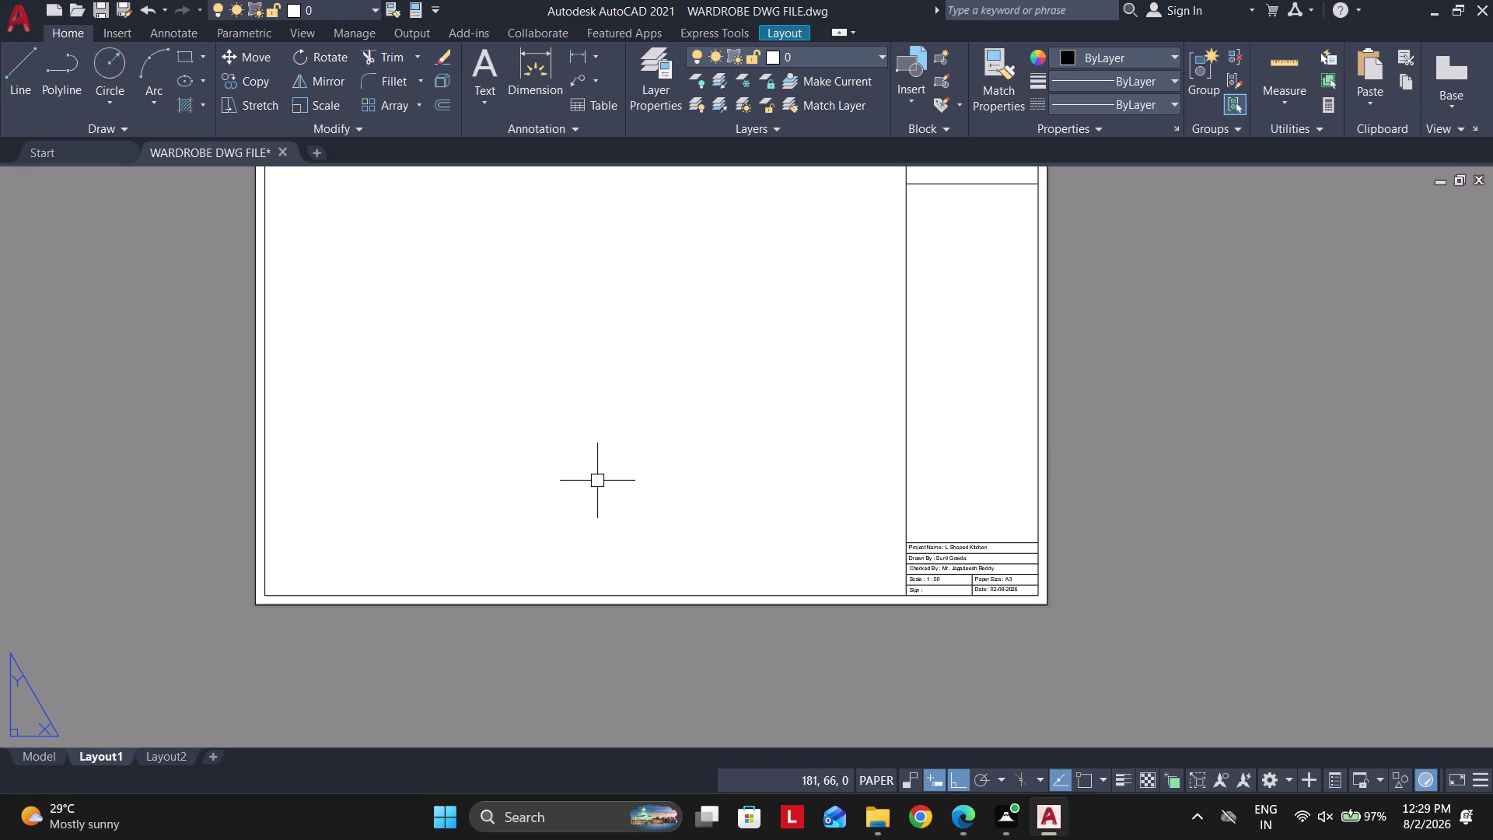
scroll(down, 3)
scroll(up, 3)
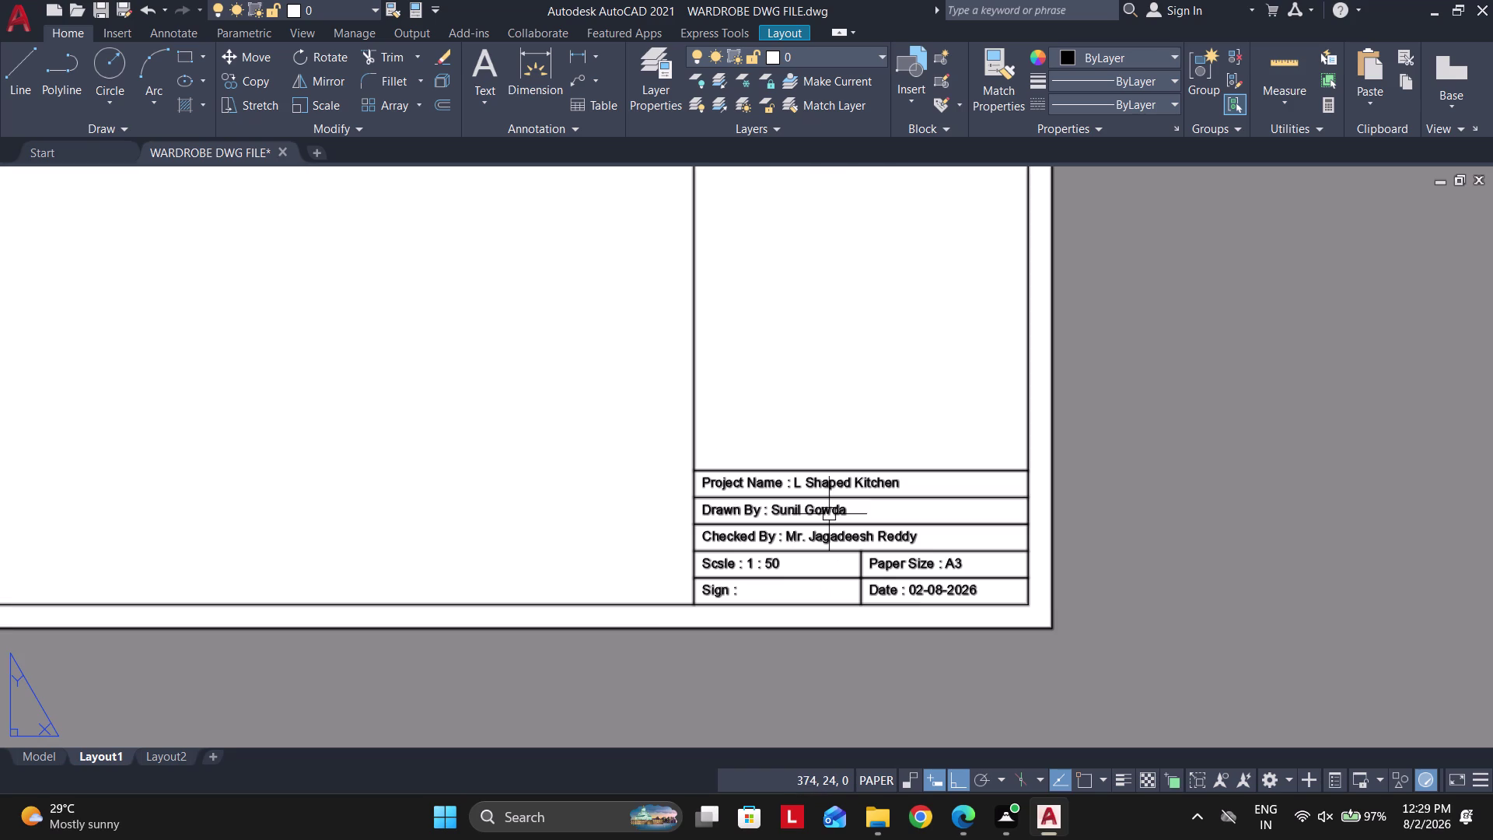
scroll(up, 3)
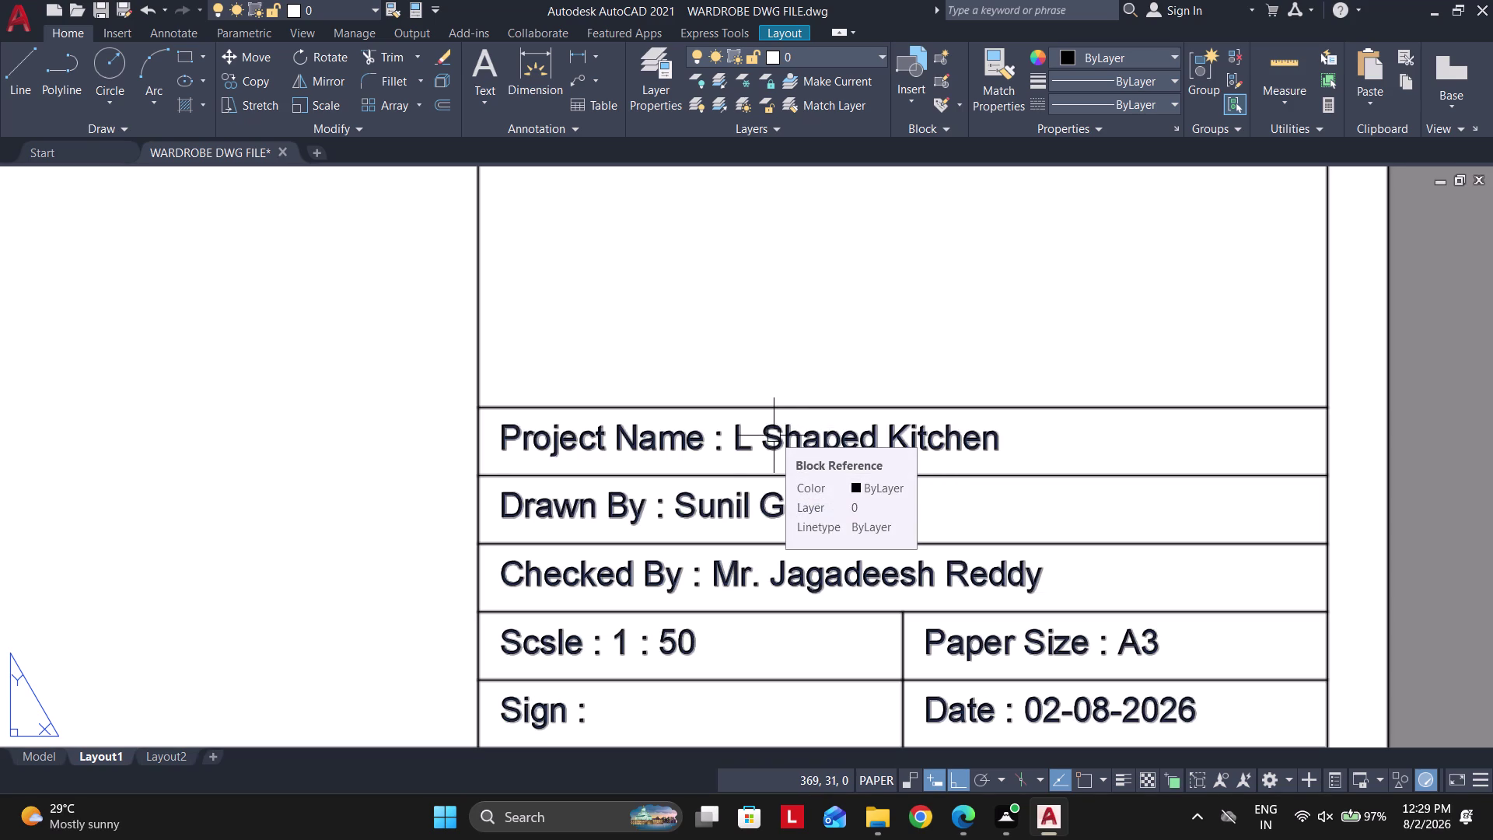
scroll(down, 3)
scroll(down, 3)
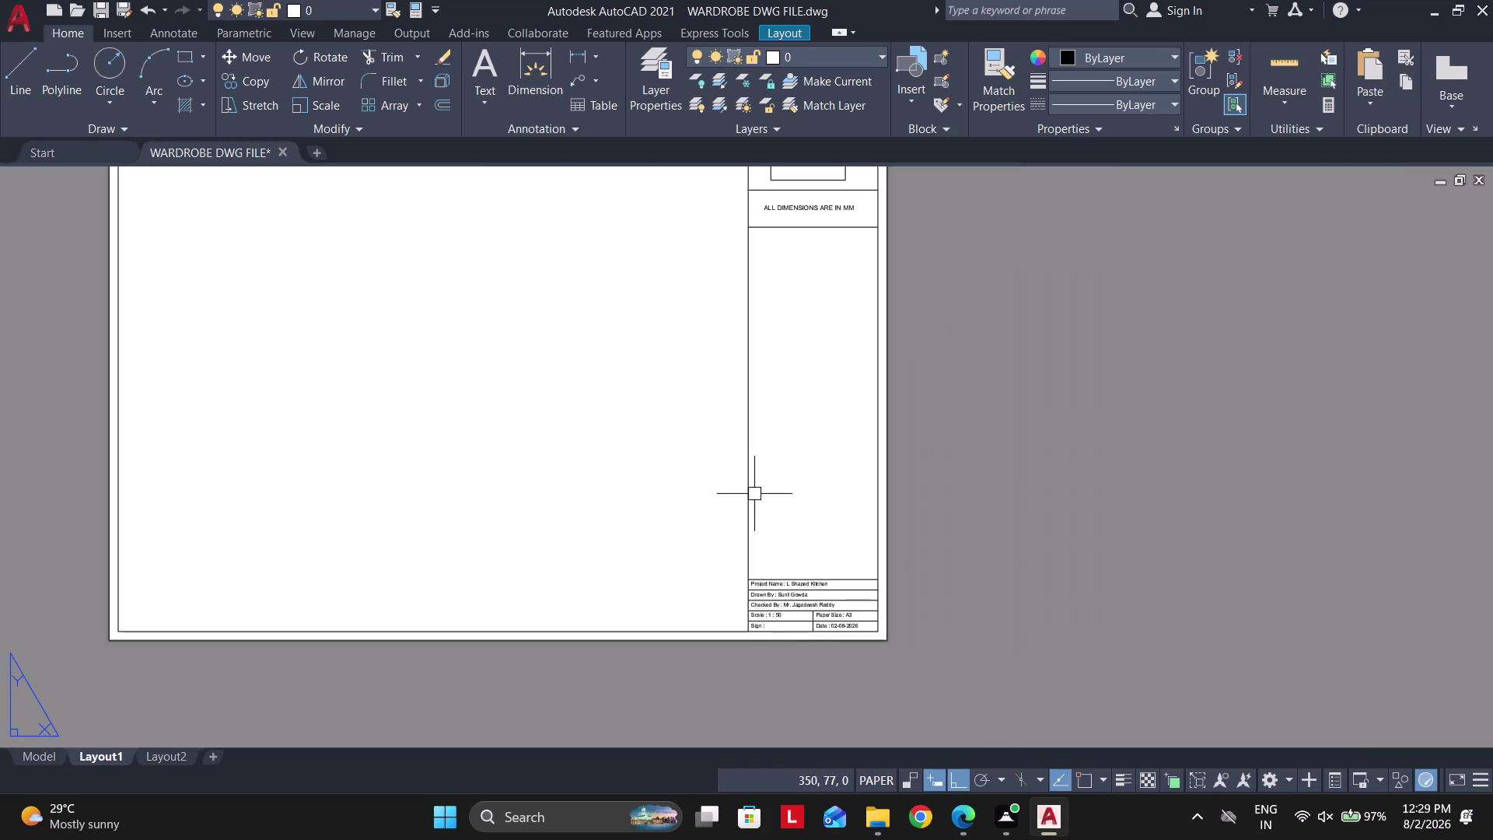
middle_drag(667, 475, 785, 559)
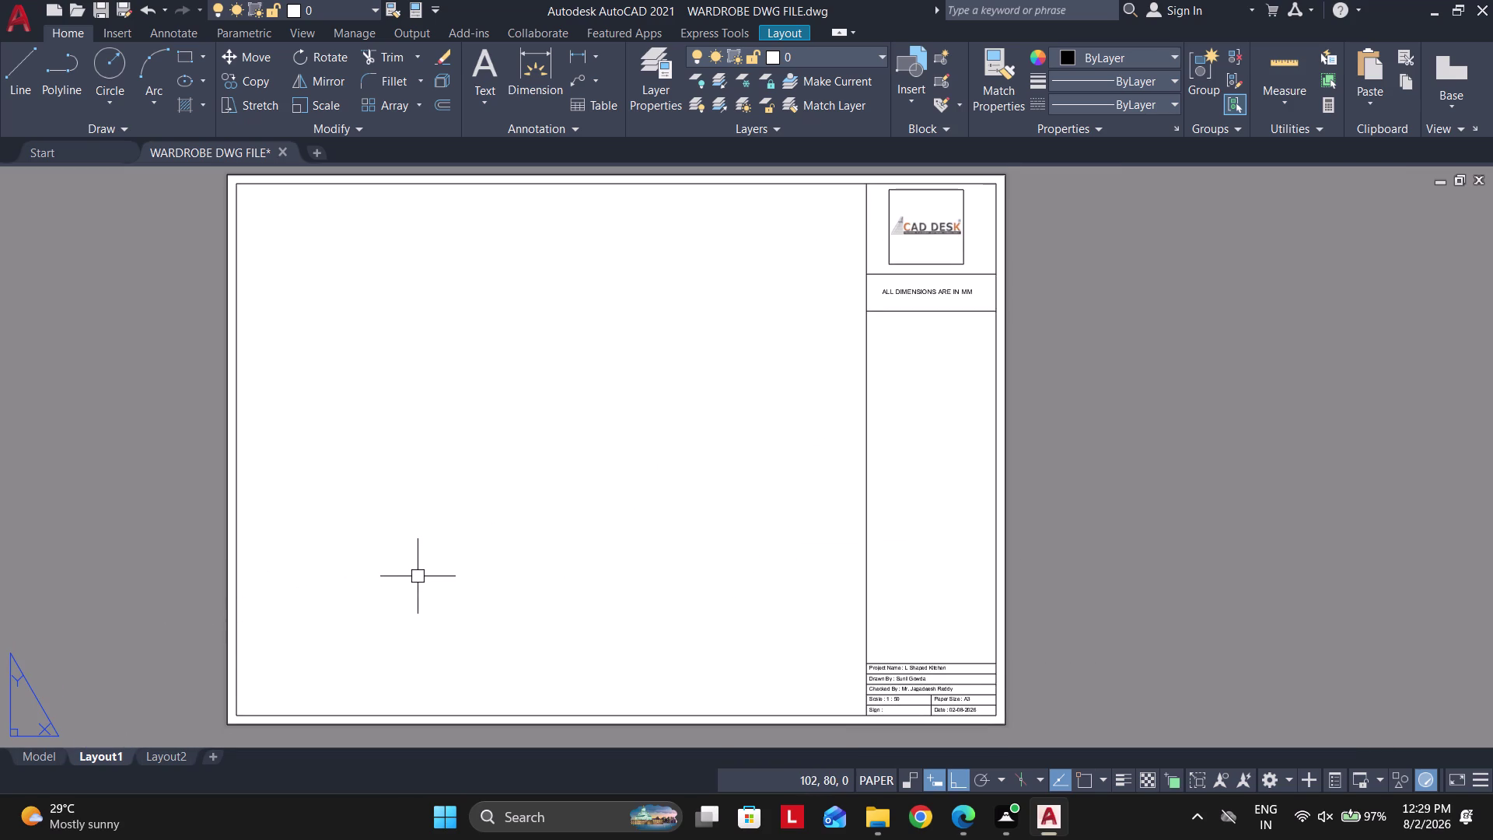
Draw a viewport (MV) from the sheet's top-left to beside the title block's bottom.
text(MV)
key(space)
scroll(down, 3)
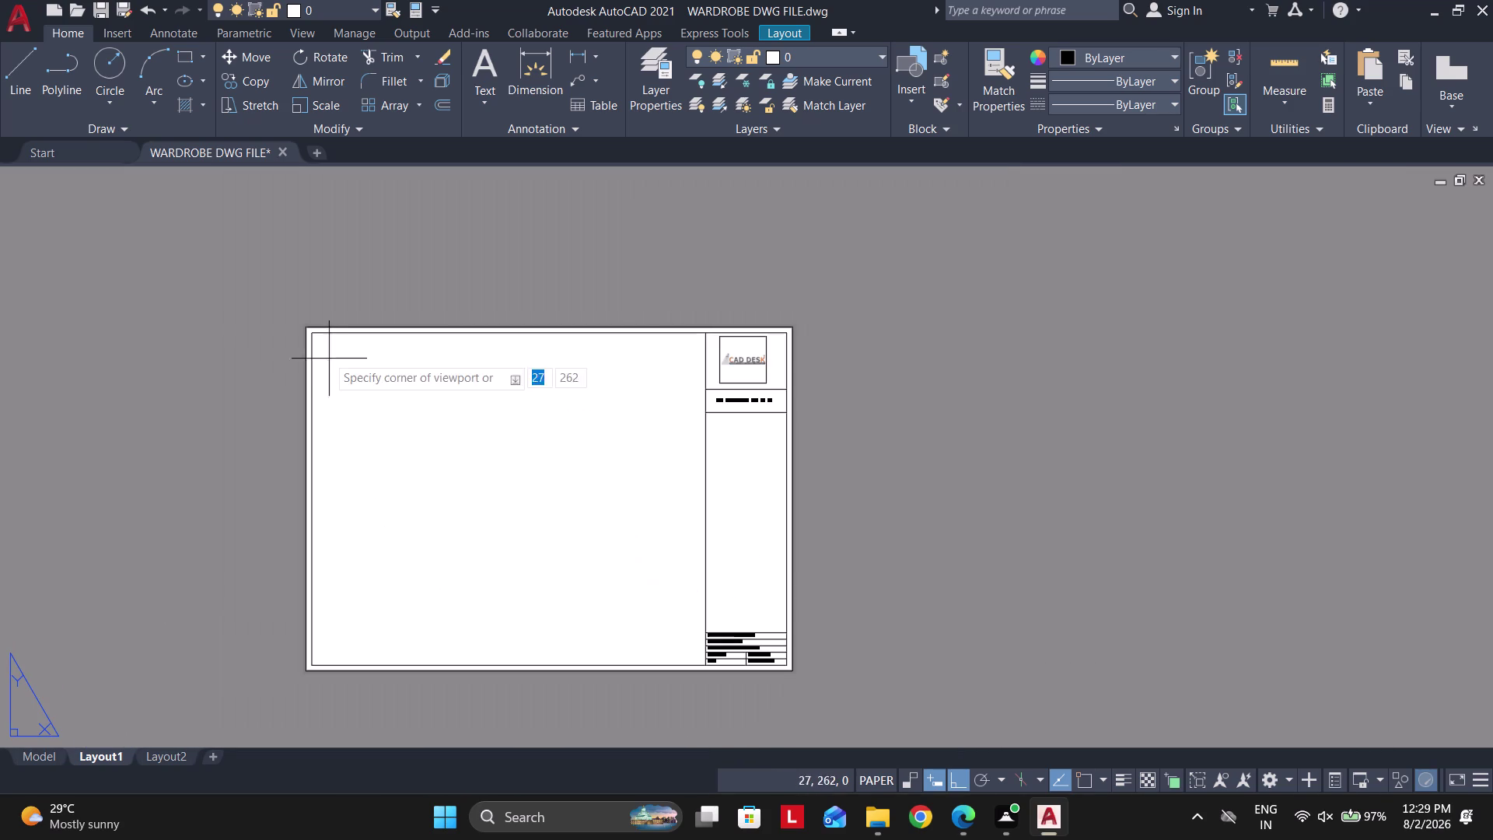
key(F3)
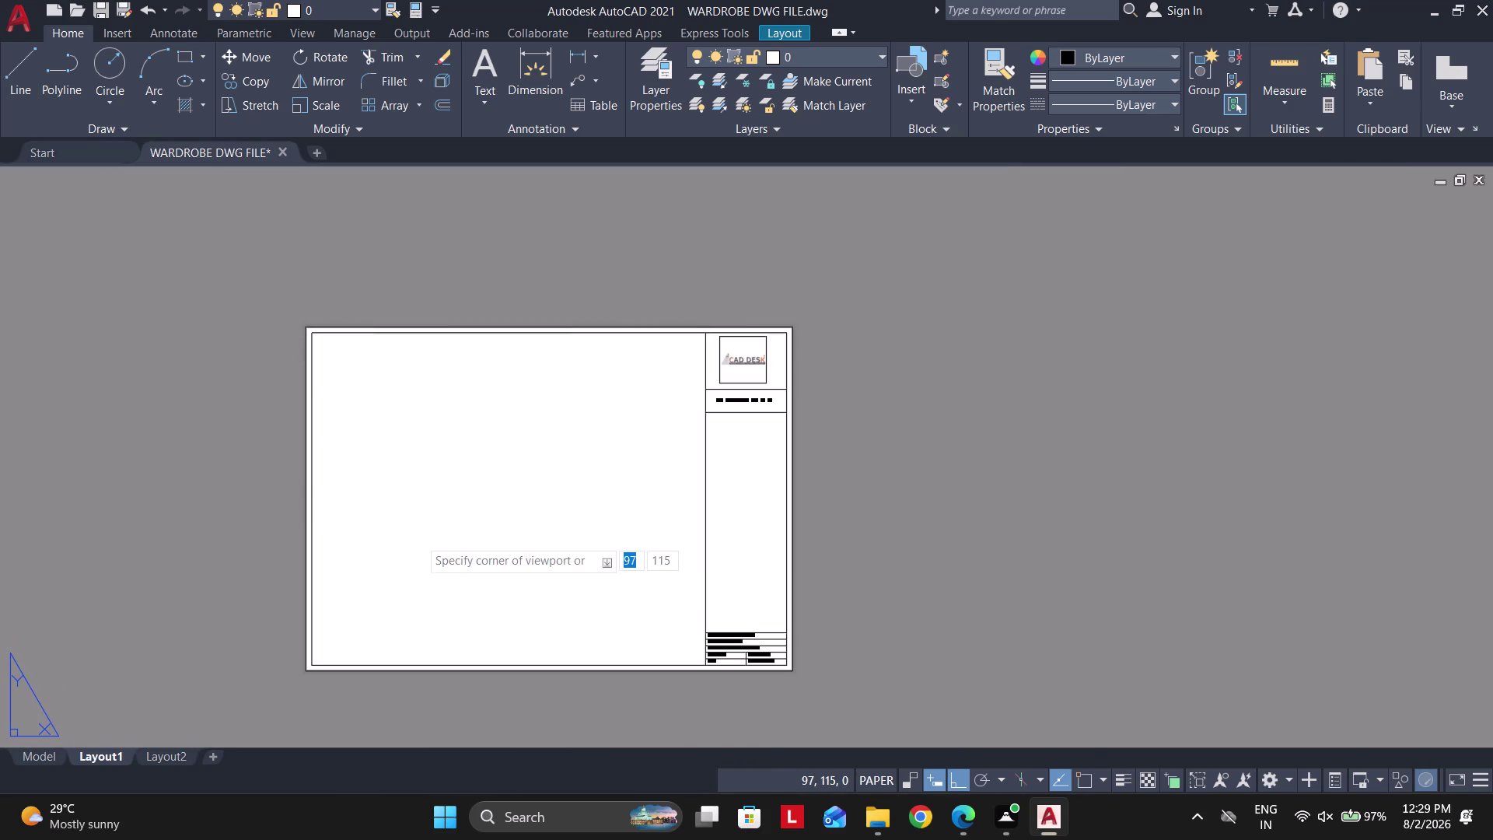
scroll(up, 3)
click(337, 320)
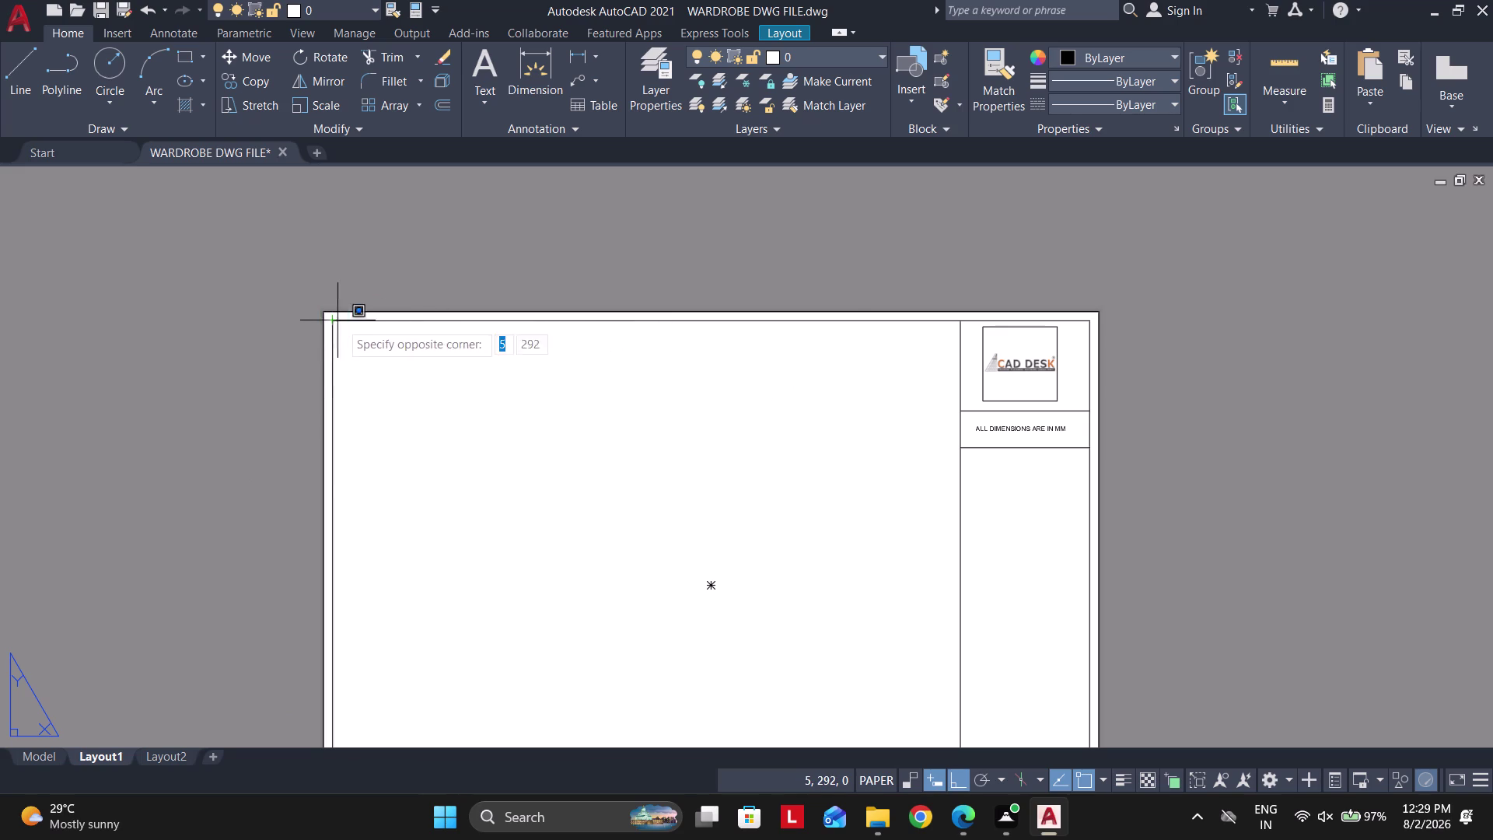
middle_drag(671, 482, 683, 350)
middle_drag(908, 583, 852, 470)
scroll(up, 3)
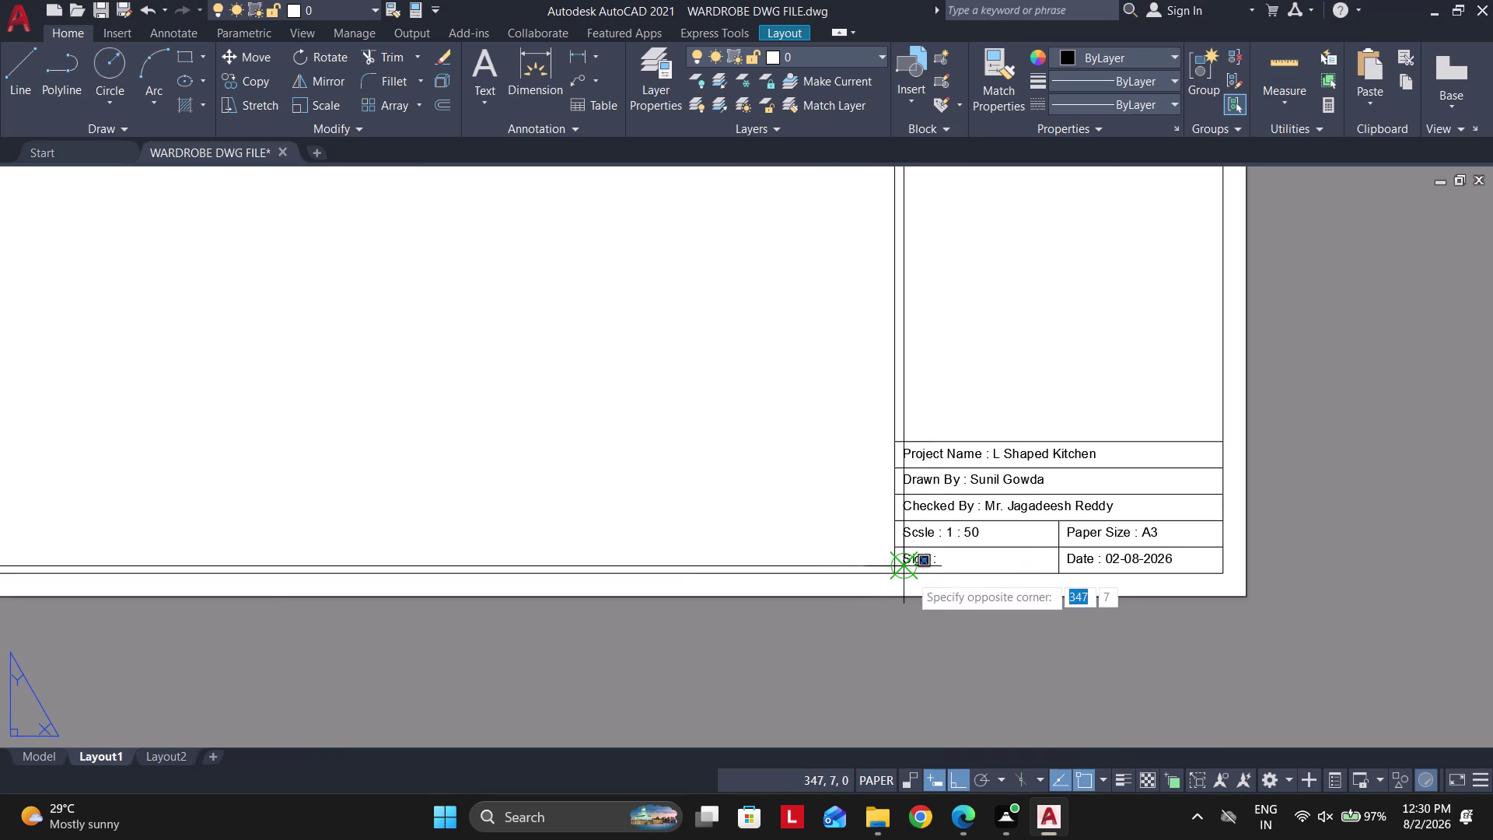
click(893, 575)
scroll(down, 3)
middle_drag(672, 458, 845, 553)
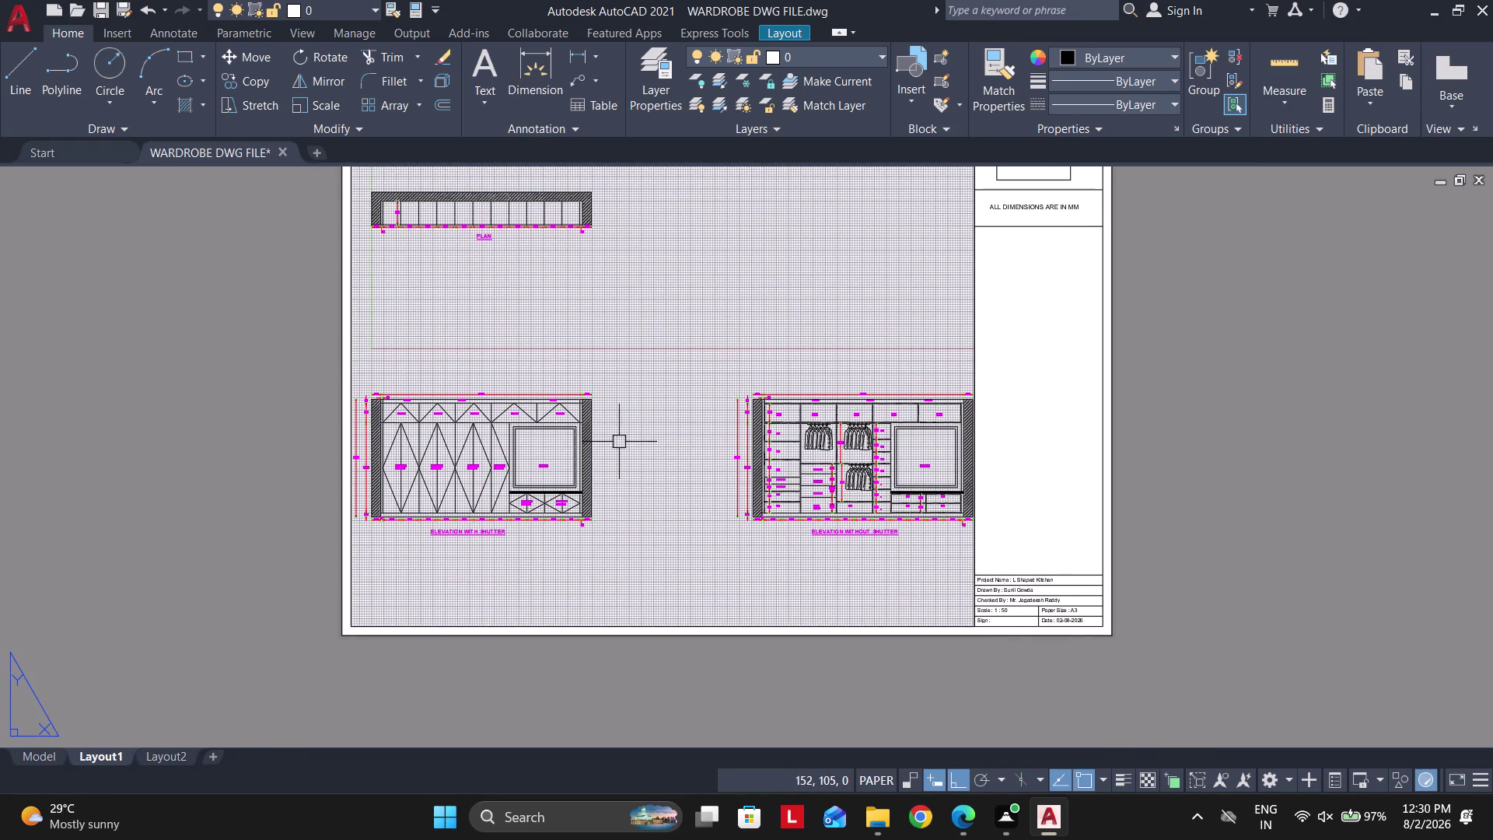
Zoom the viewport to fill it with the wardrobe plan, then return to paper space.
double_click(619, 441)
middle_drag(597, 405, 742, 509)
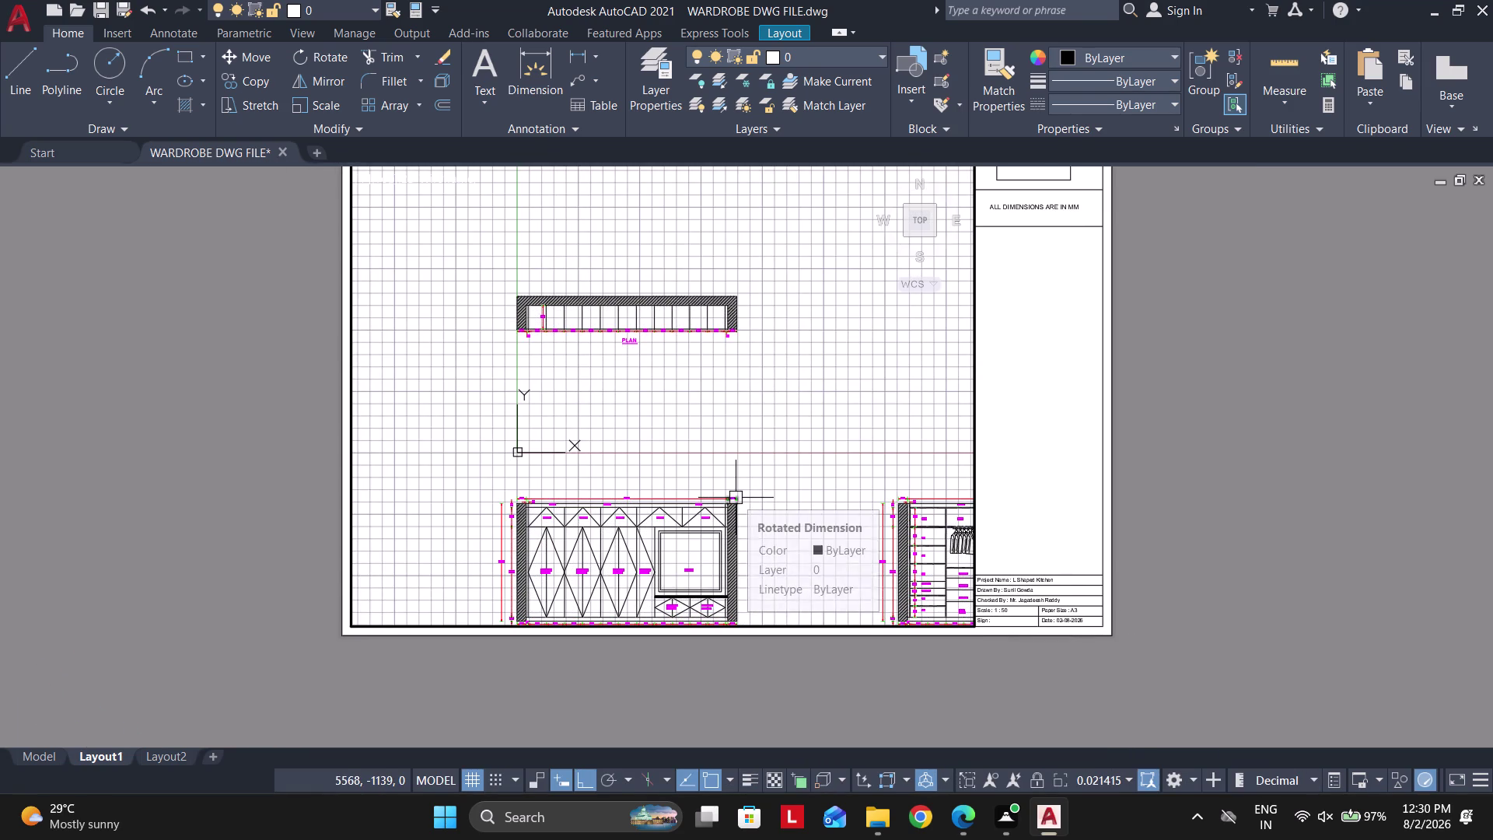
text(Z O)
key(space)
drag(783, 402, 778, 393)
click(452, 265)
key(space)
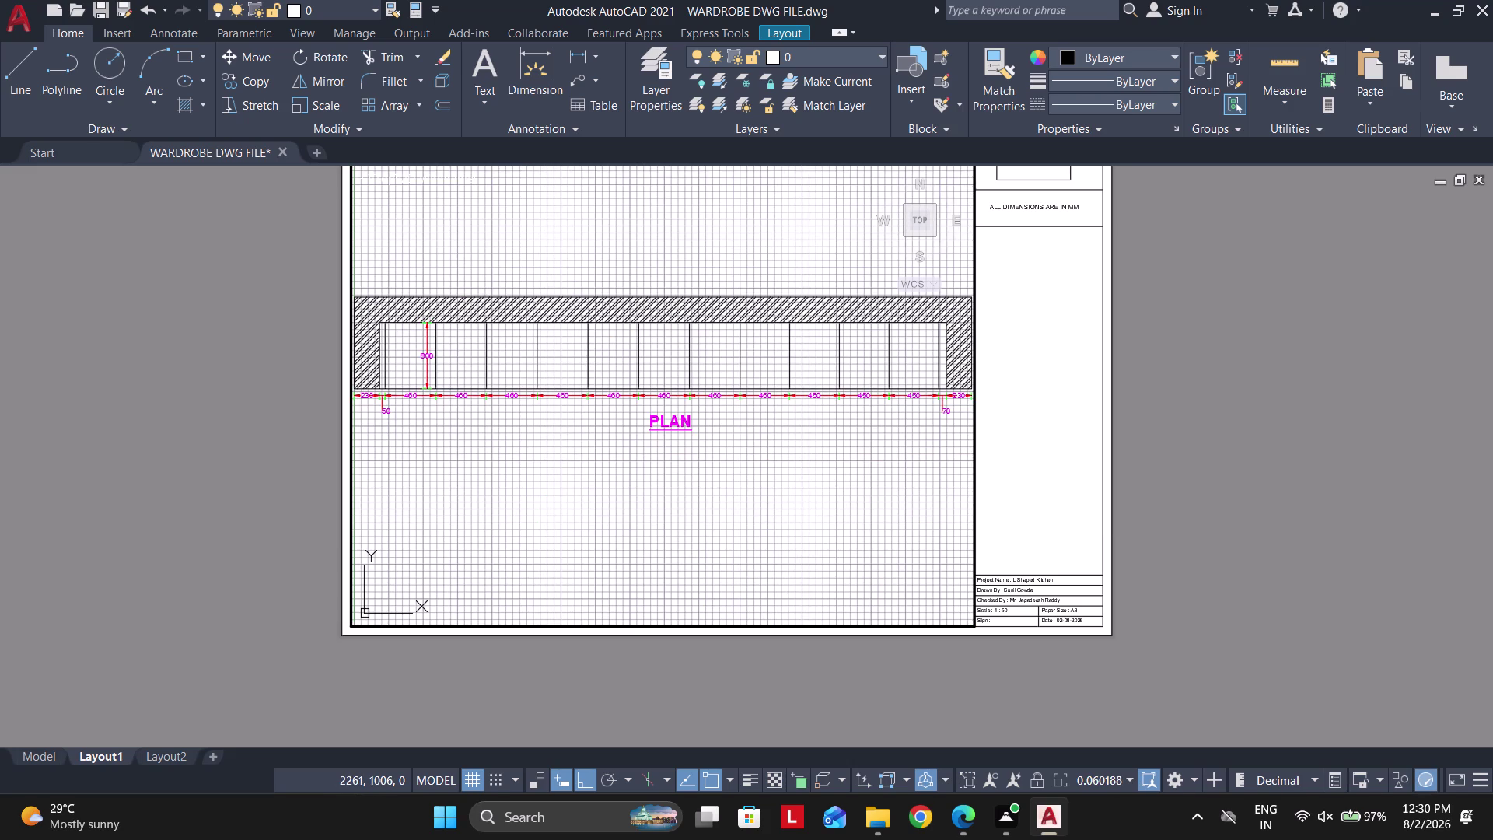
click(473, 785)
double_click(284, 517)
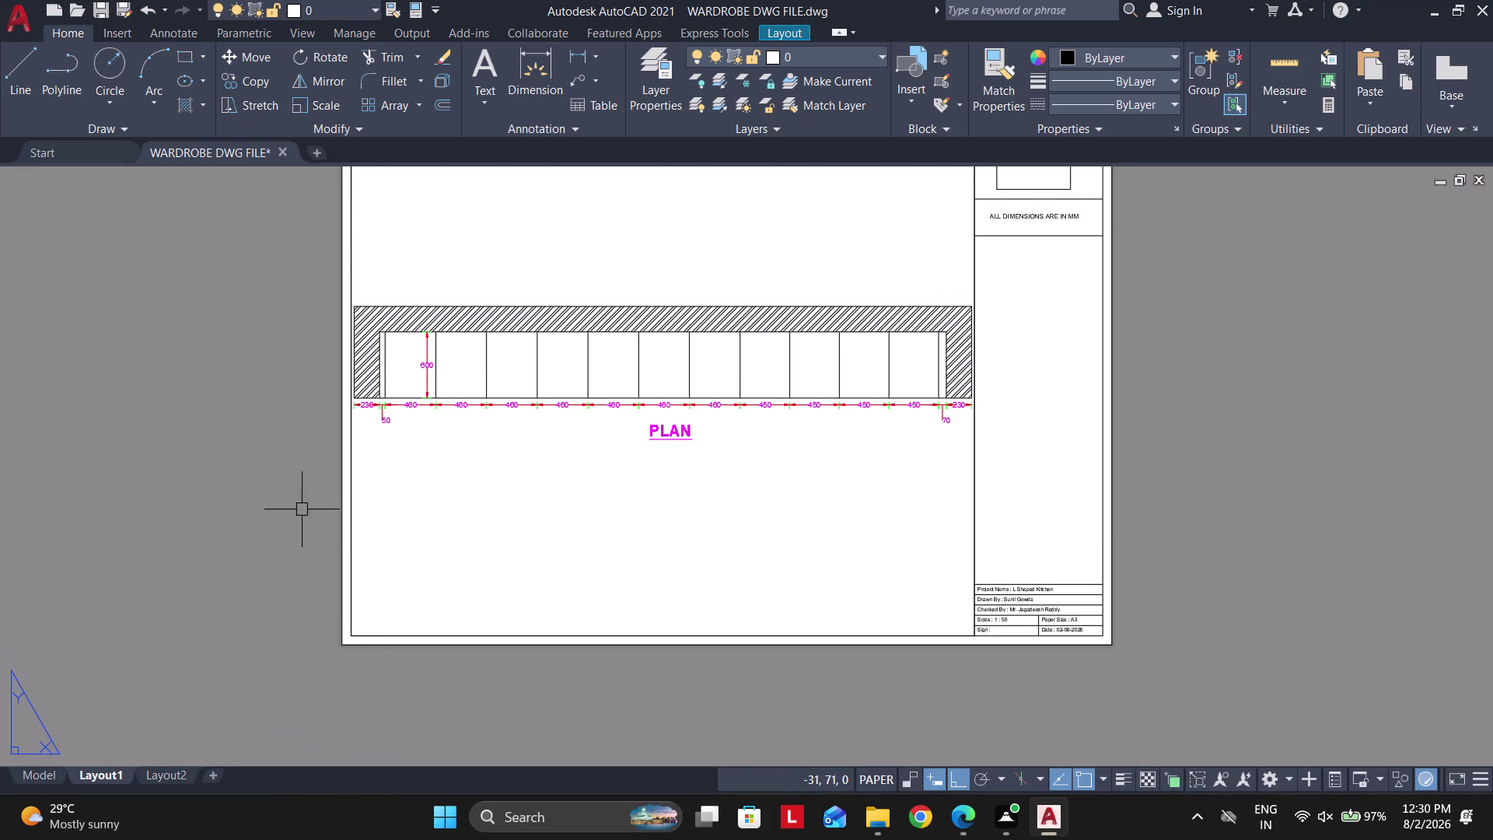
scroll(down, 3)
scroll(up, 3)
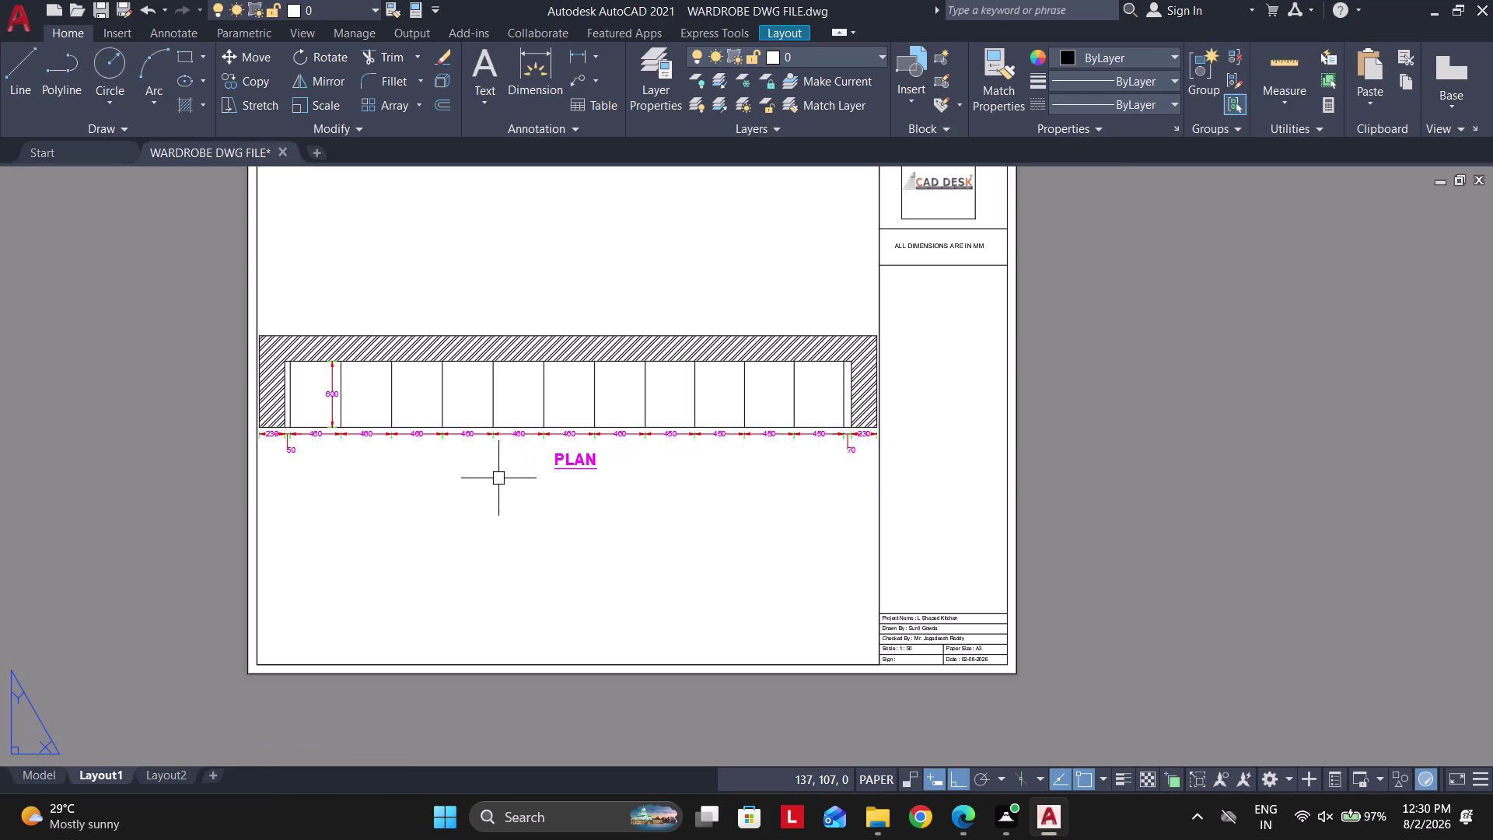
key(ctrl+p)
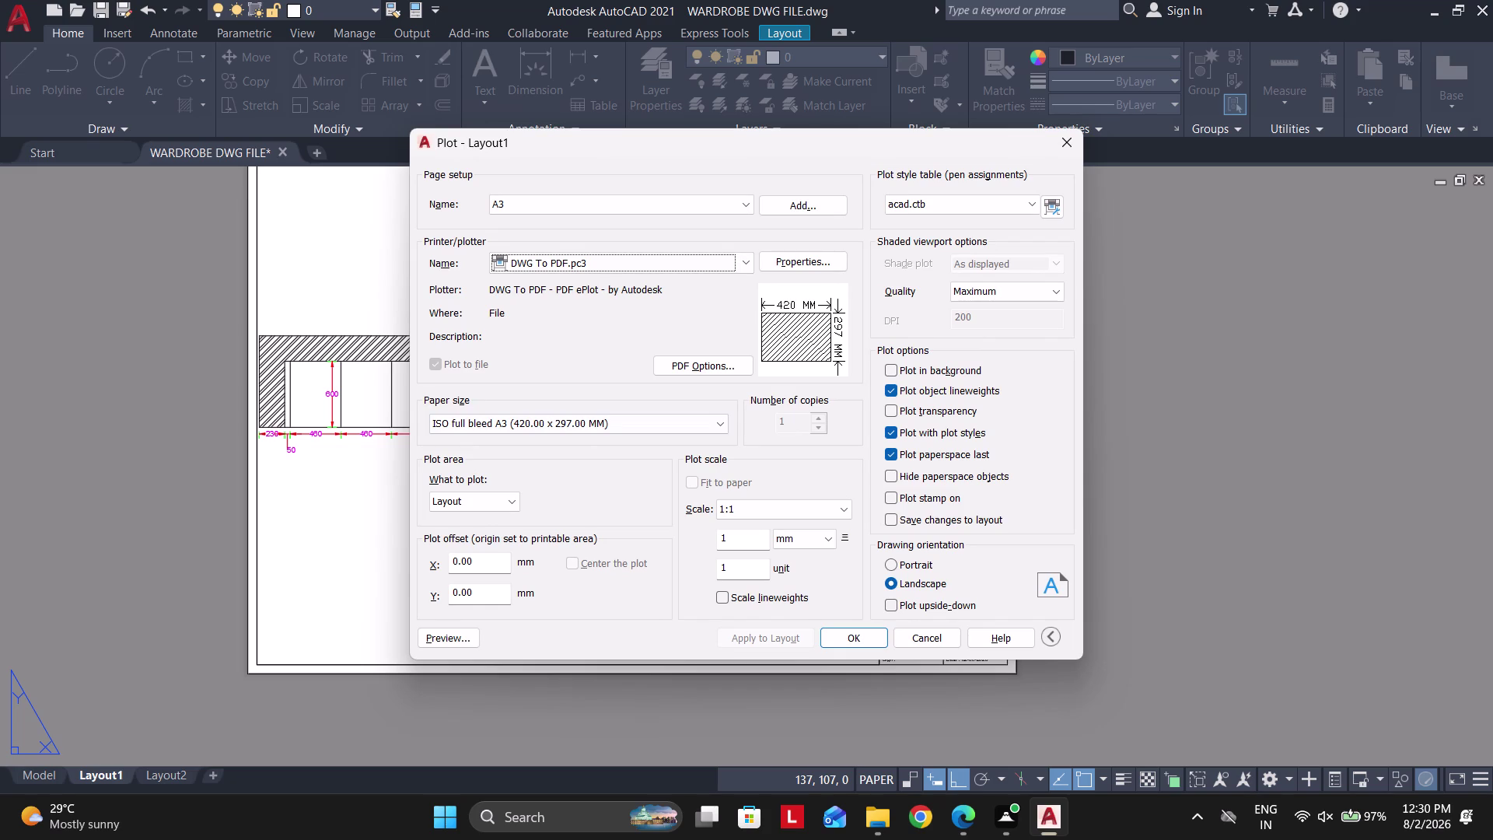
Accept the A3 plot settings and pick the Desktop as the PDF location.
click(849, 637)
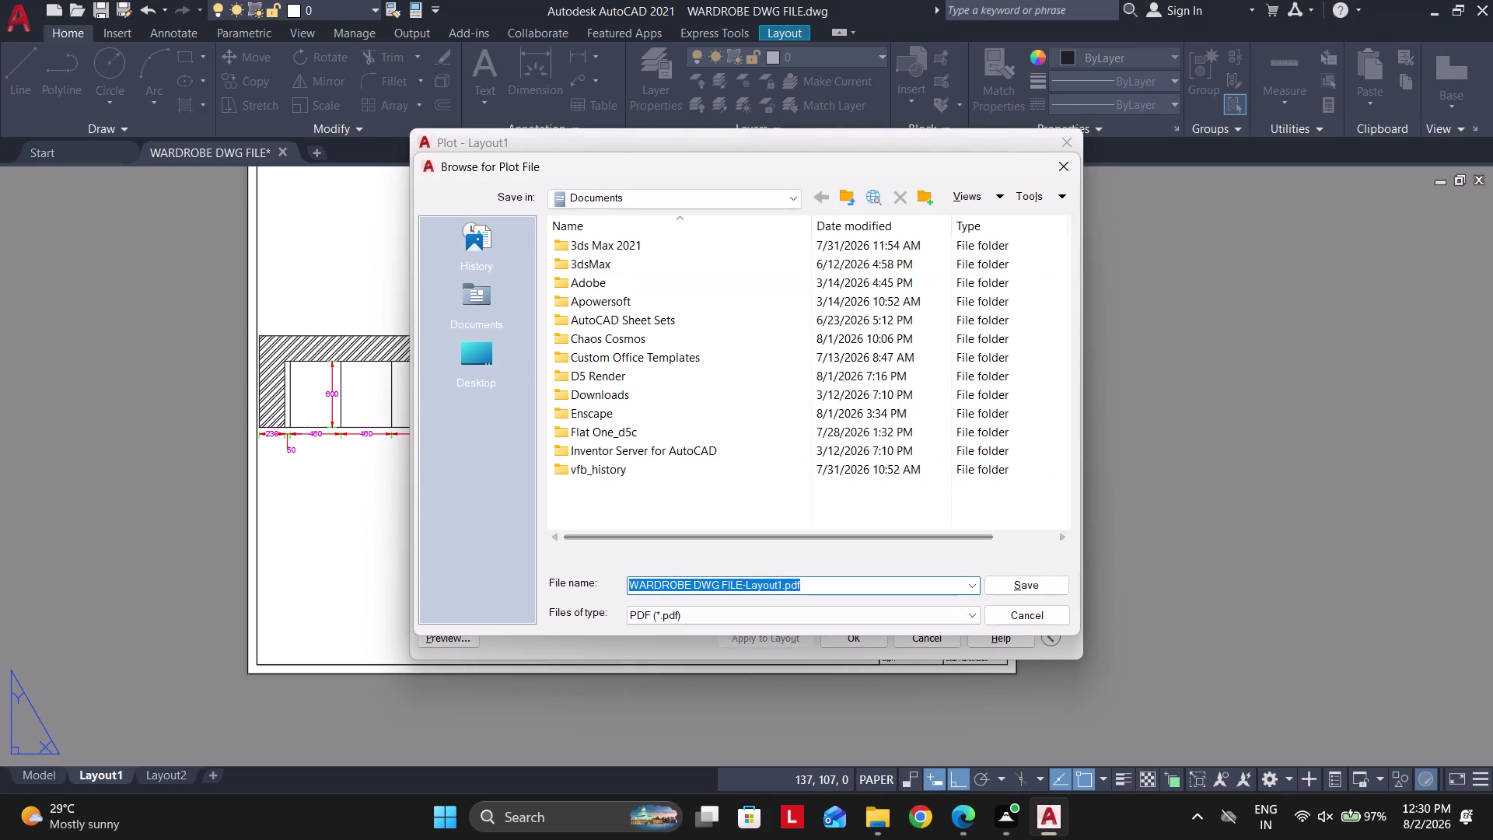
click(633, 198)
click(623, 212)
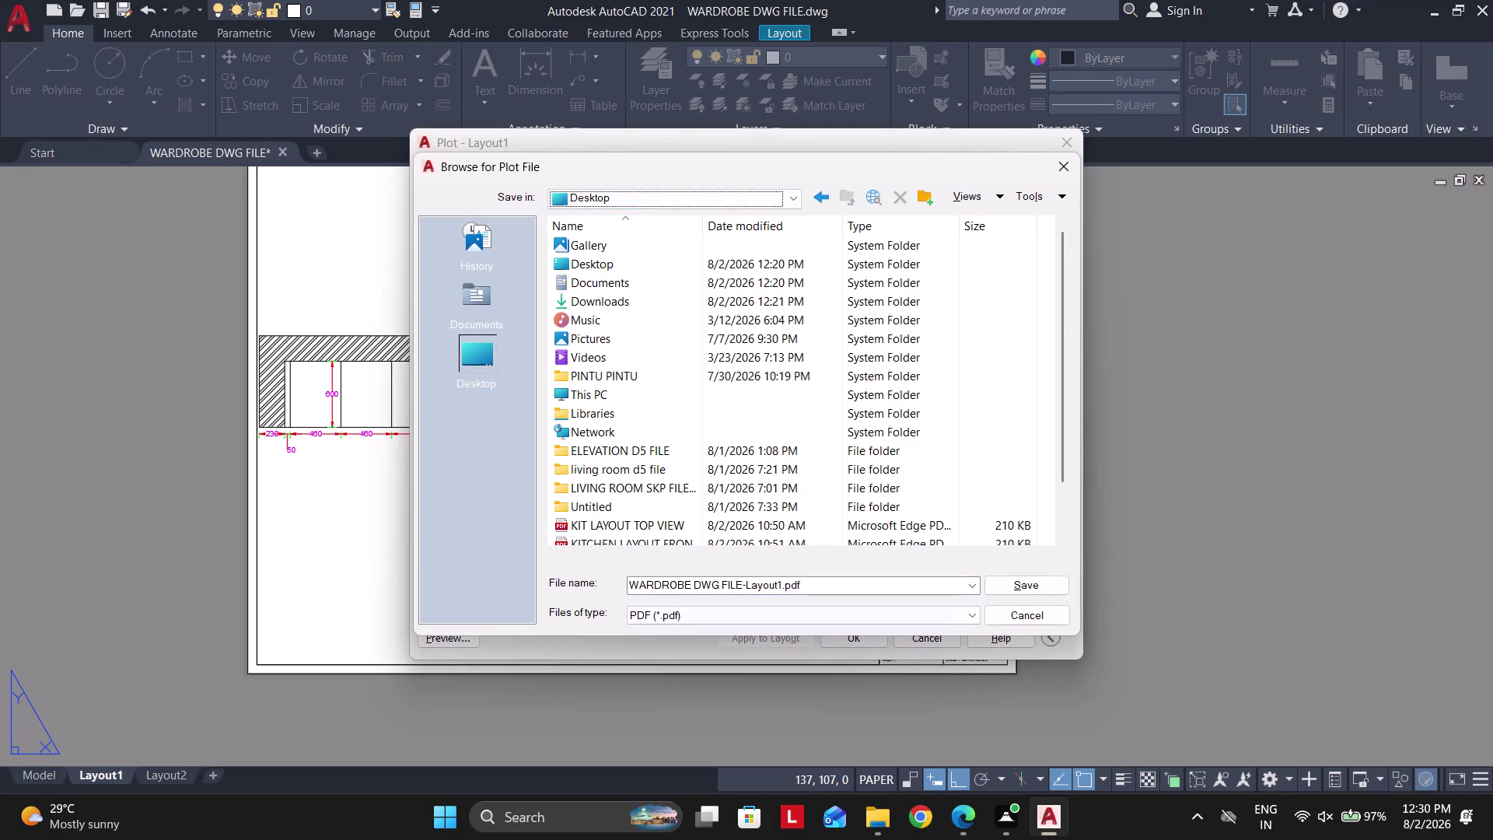
click(852, 583)
Save the PDF as 'WARDROBE TOP VIEW PLAN' and check the plotted result.
text(WAR)
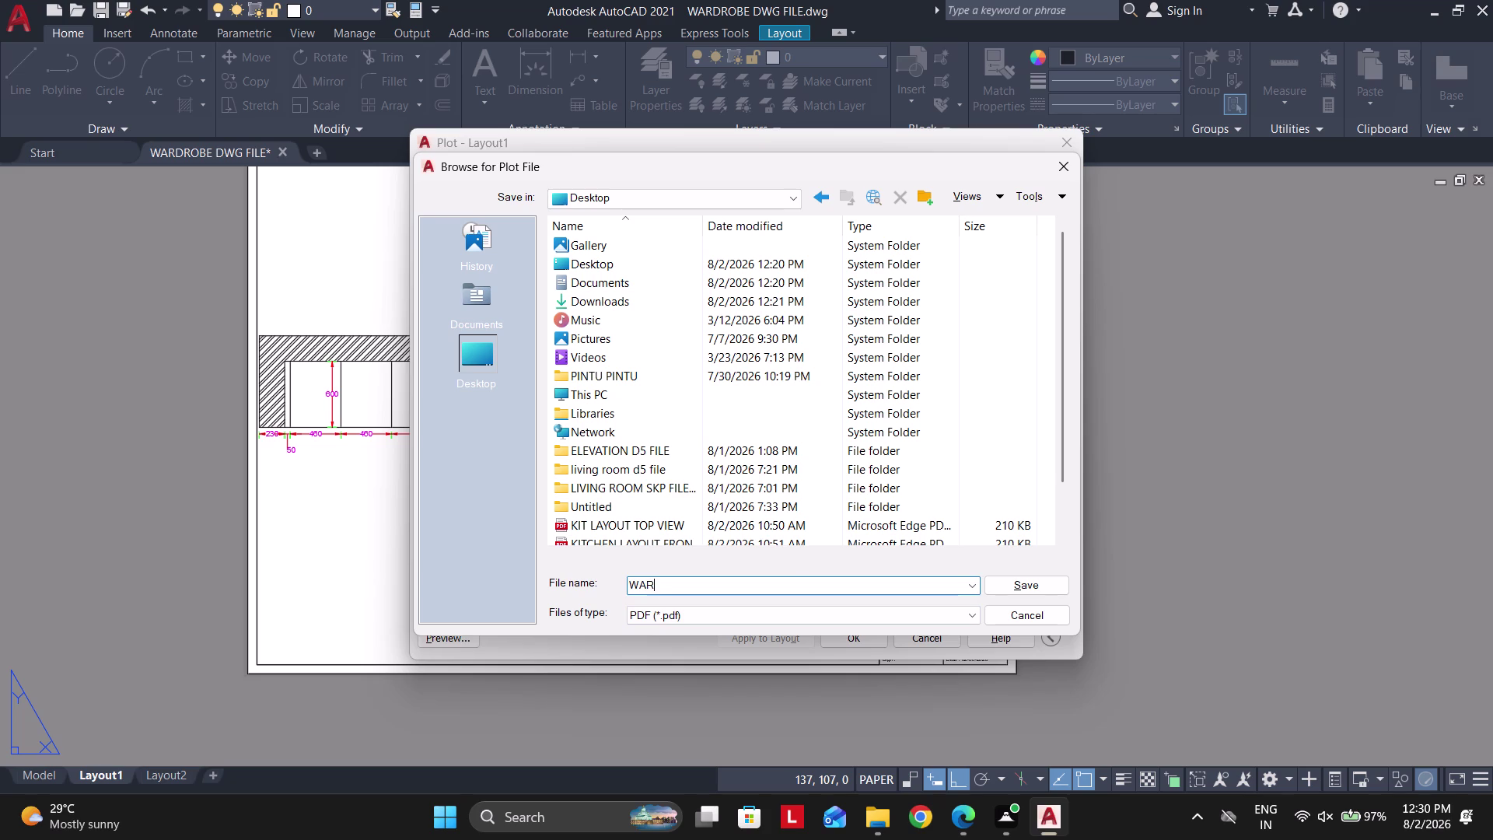
text(DROBE)
key(space)
text(TOP)
key(space)
text(VI)
text(EW P)
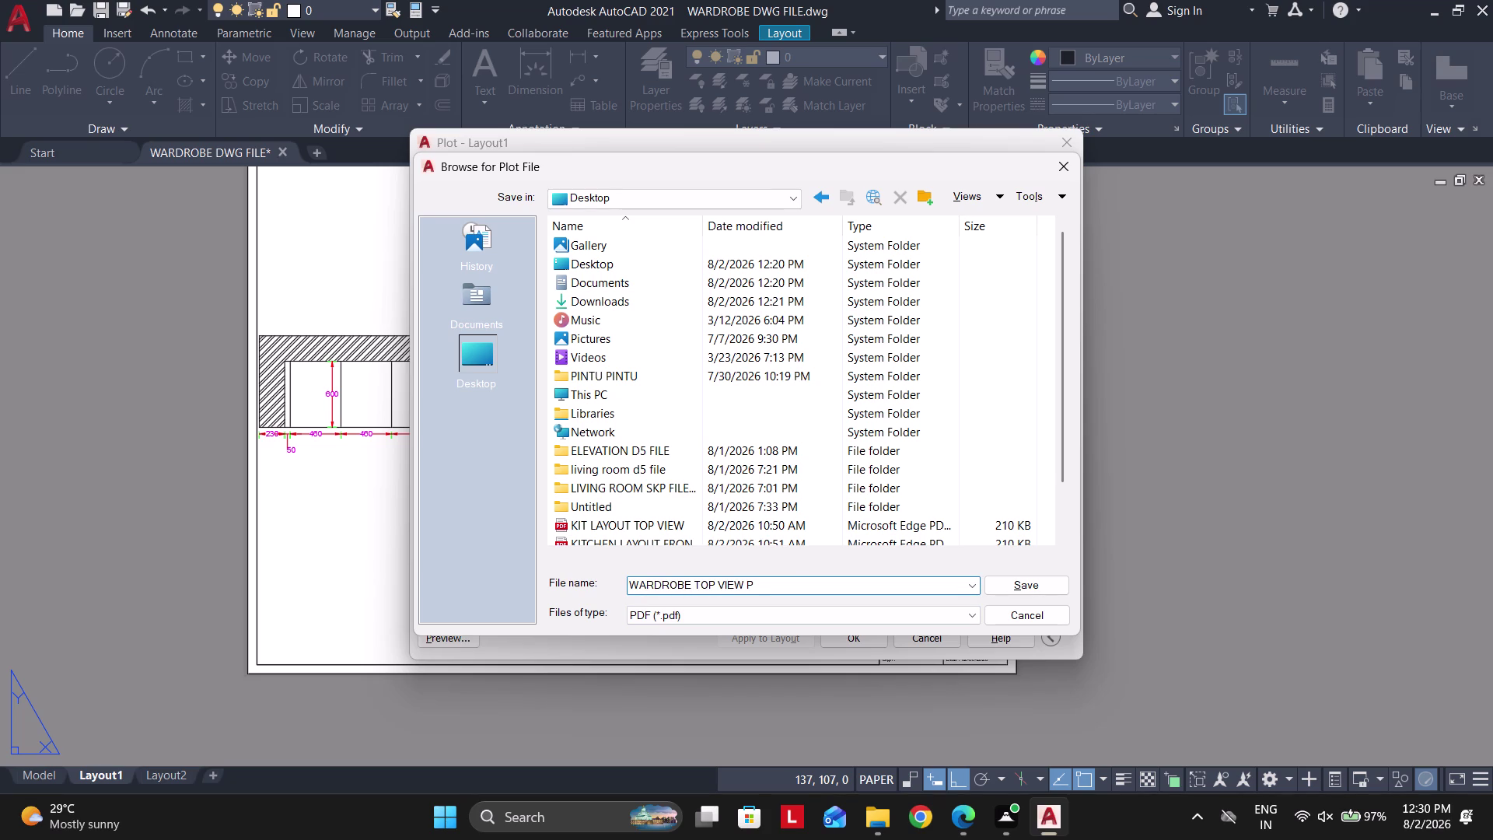
text(LAN)
key(Return)
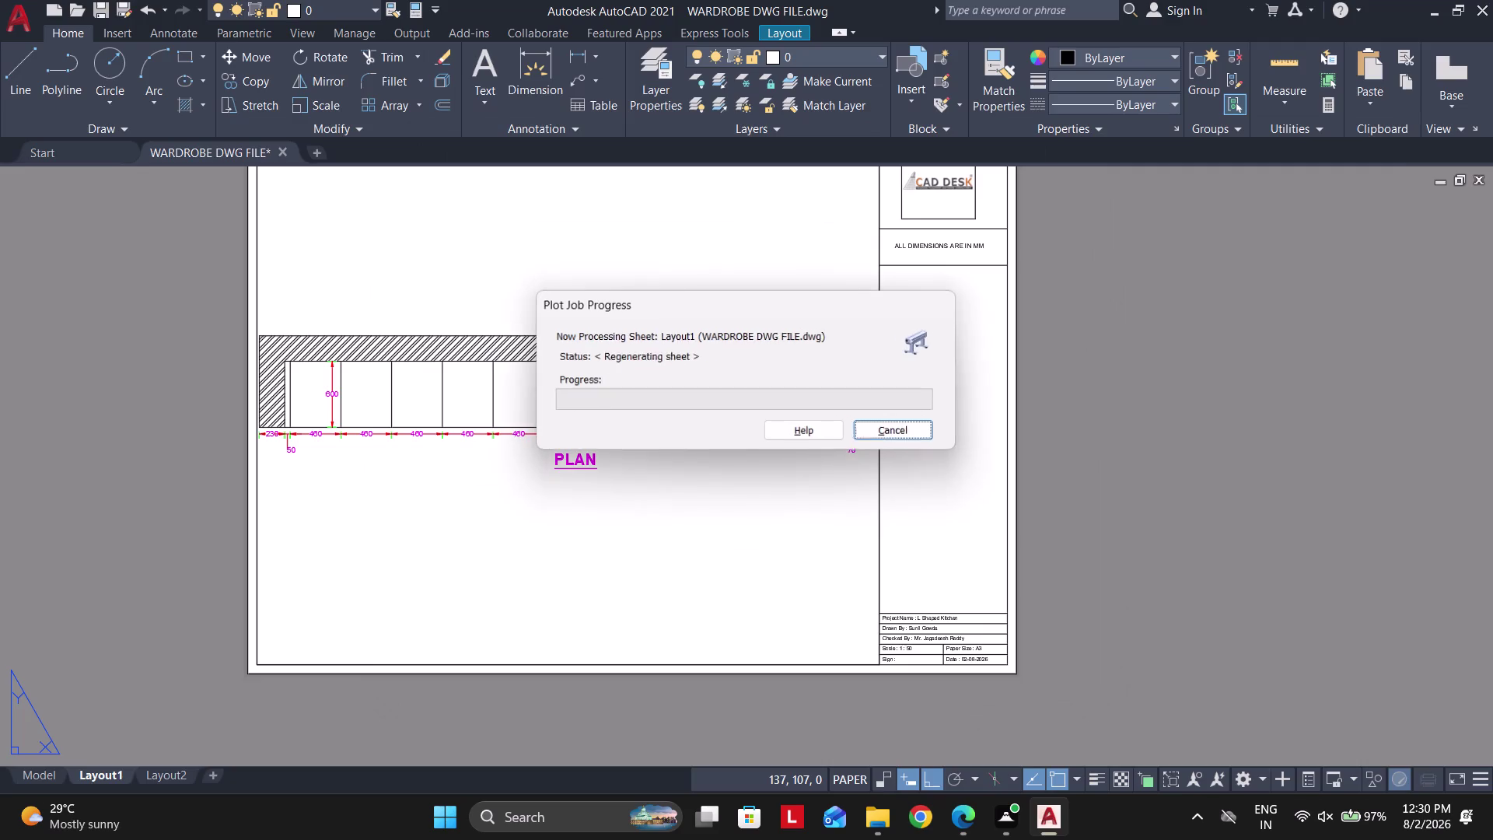
scroll(down, 3)
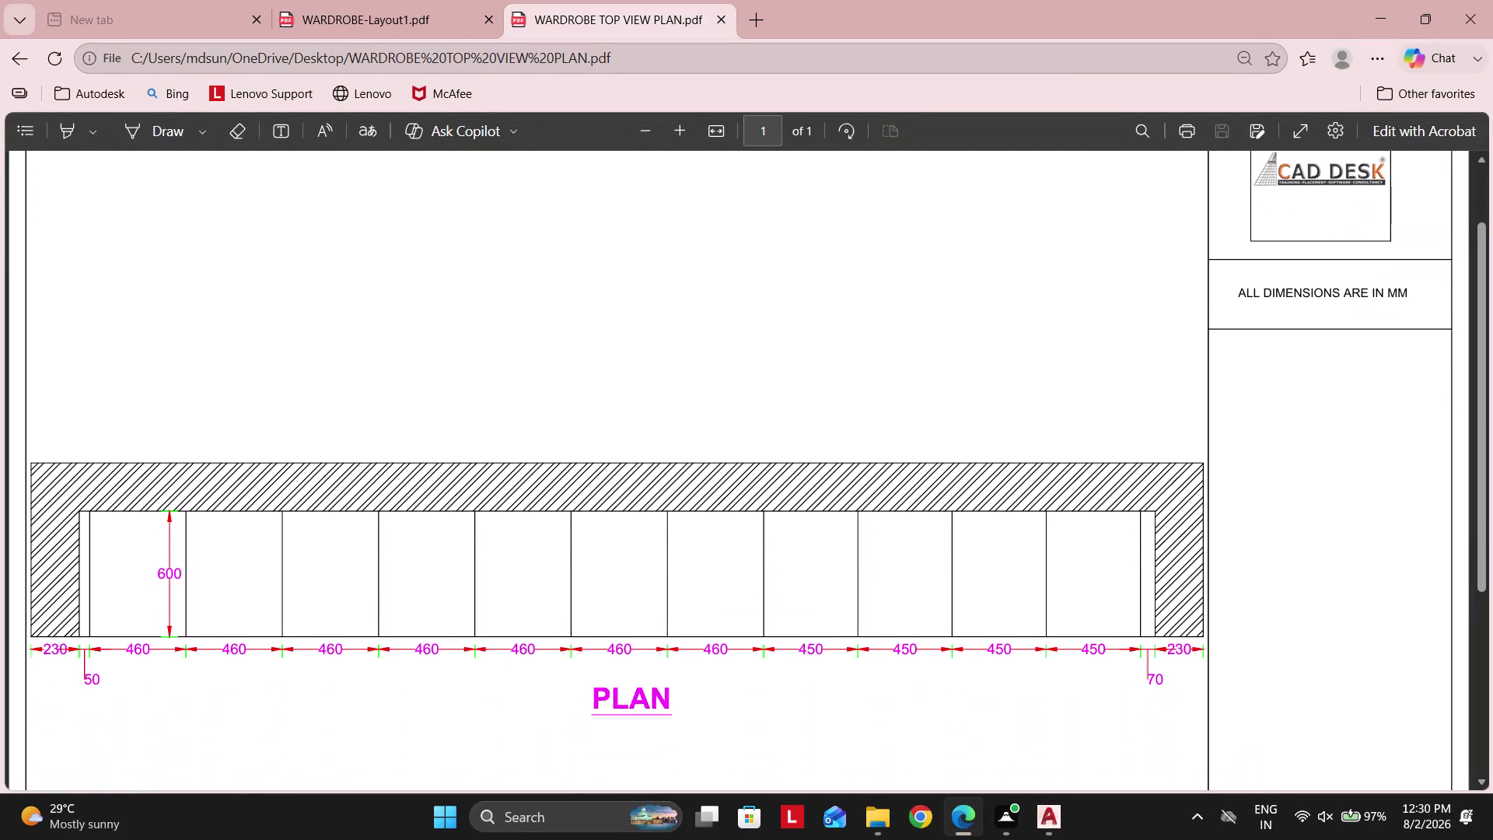
click(1491, 0)
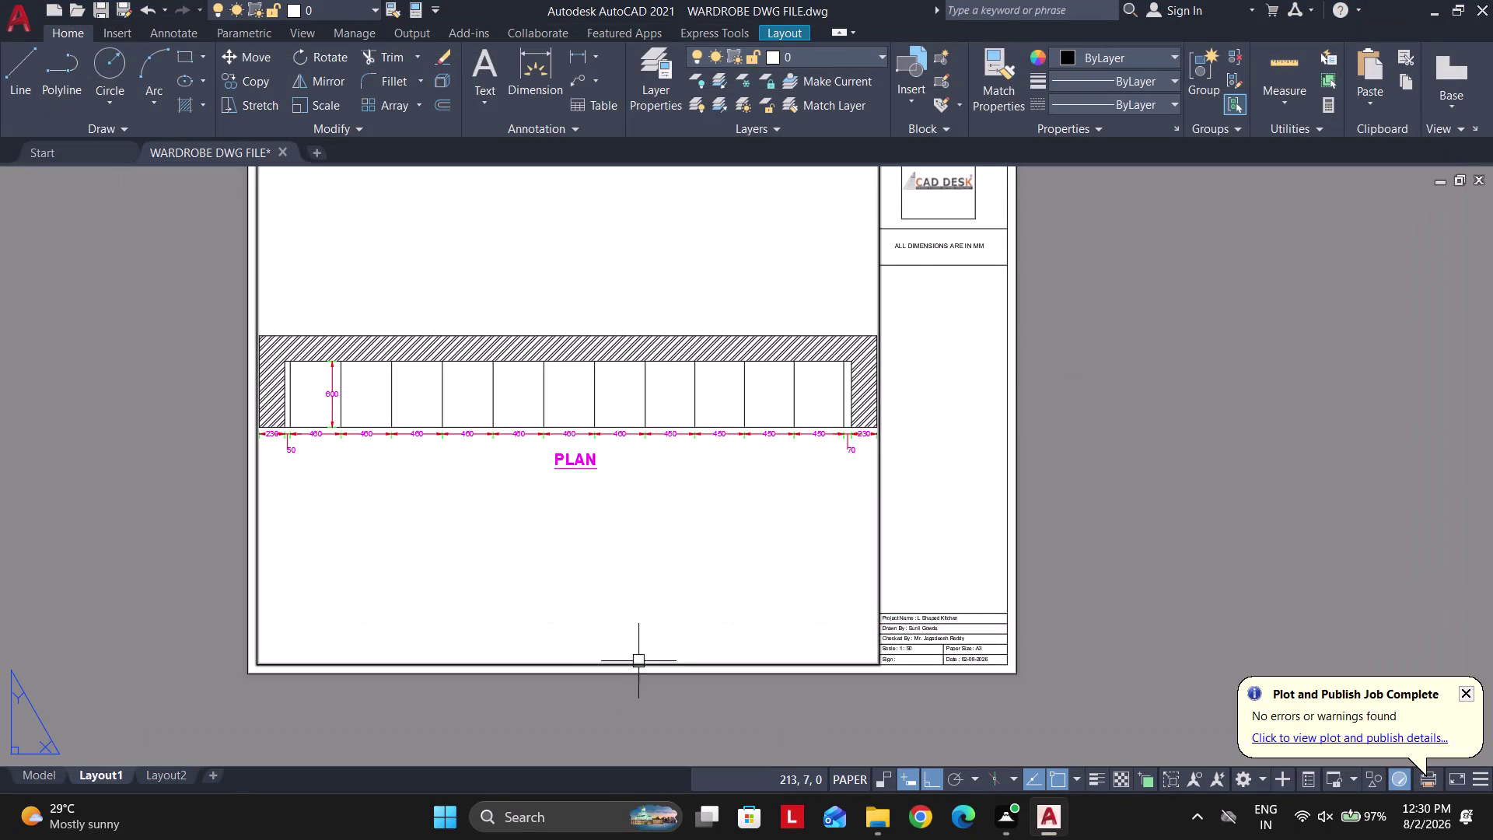
Enter the viewport and zoom to the picked drawings with Z O.
scroll(down, 3)
double_click(649, 542)
scroll(down, 3)
middle_drag(614, 491, 580, 459)
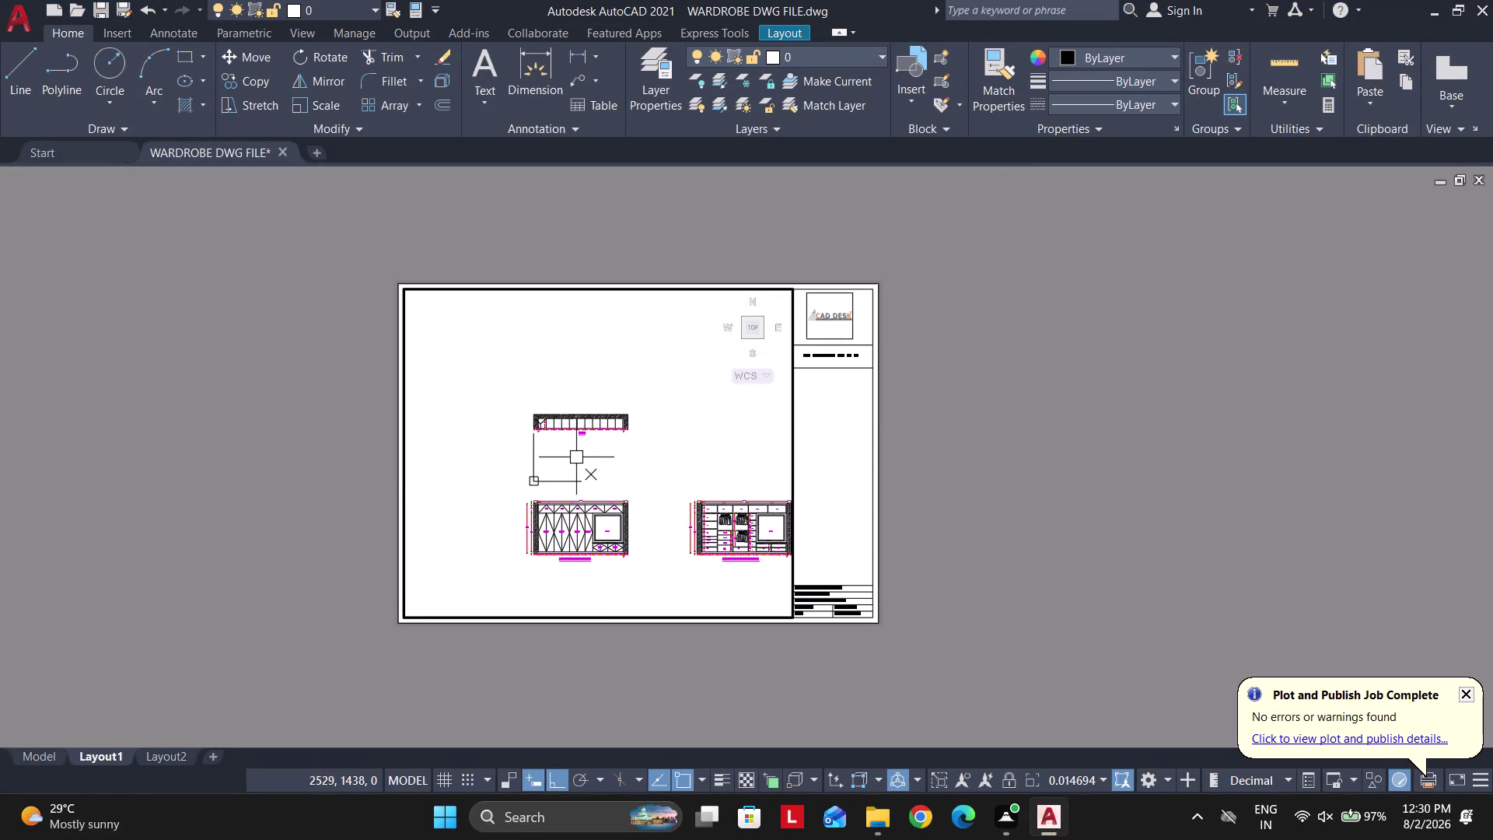
text(Z O)
key(space)
scroll(up, 3)
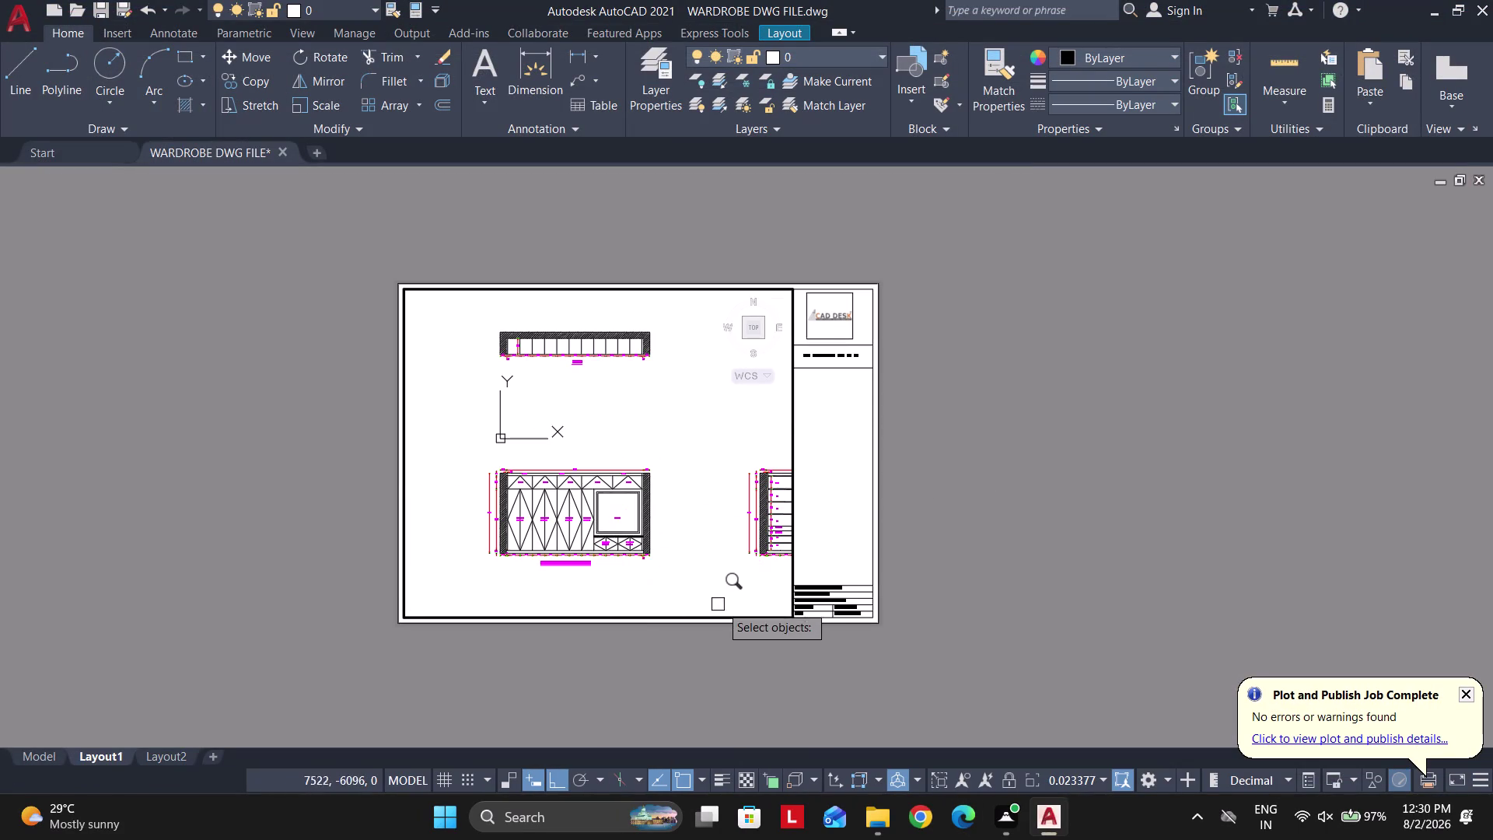
click(696, 592)
click(461, 447)
key(space)
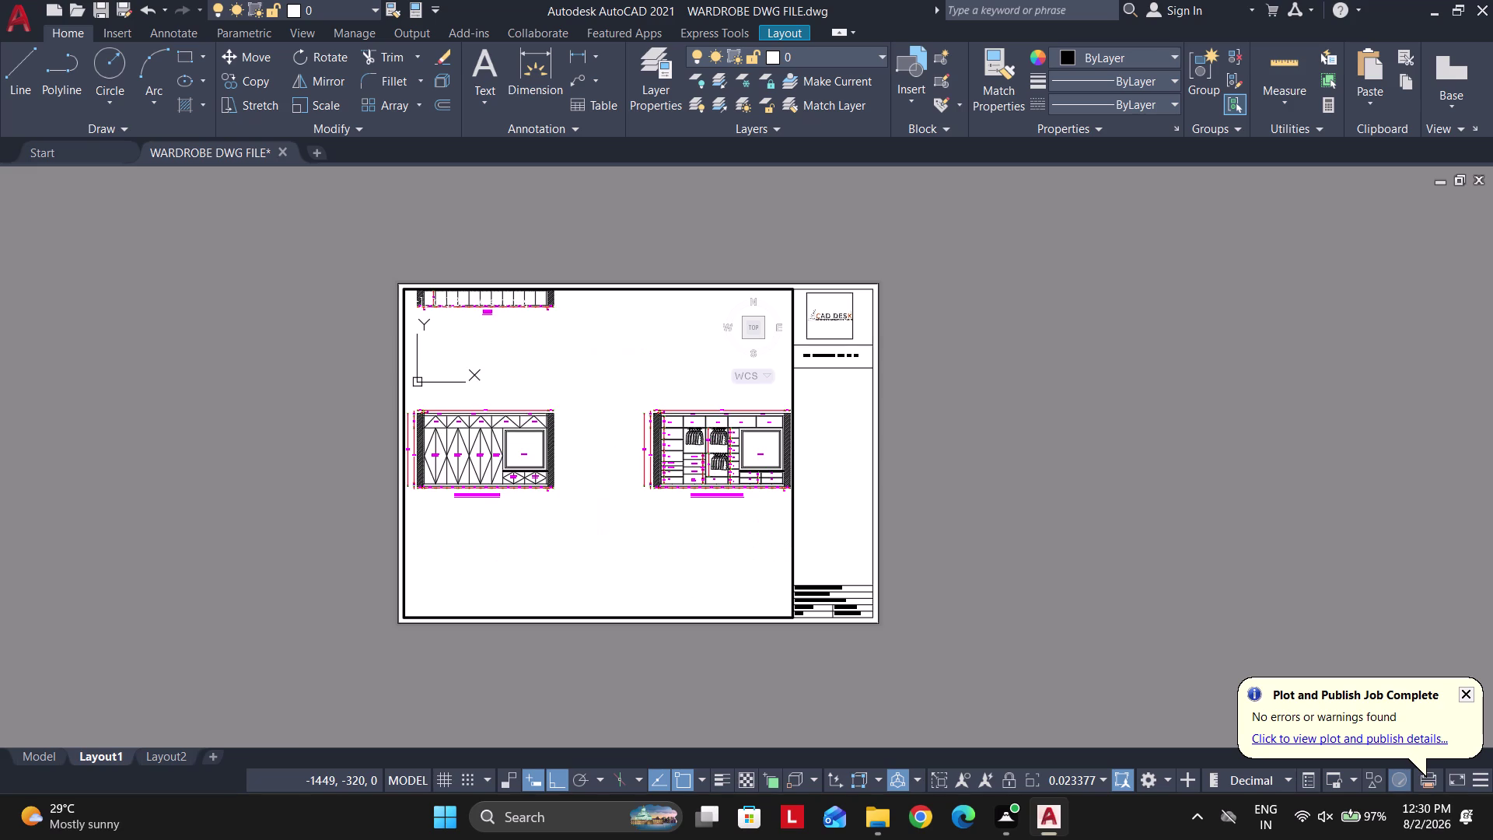
Zoom the viewport onto the ELEVATION WITH SHUTTER drawing, then return to paper space.
middle_drag(609, 470, 688, 484)
scroll(up, 3)
text(Z O)
key(space)
middle_drag(587, 418, 712, 425)
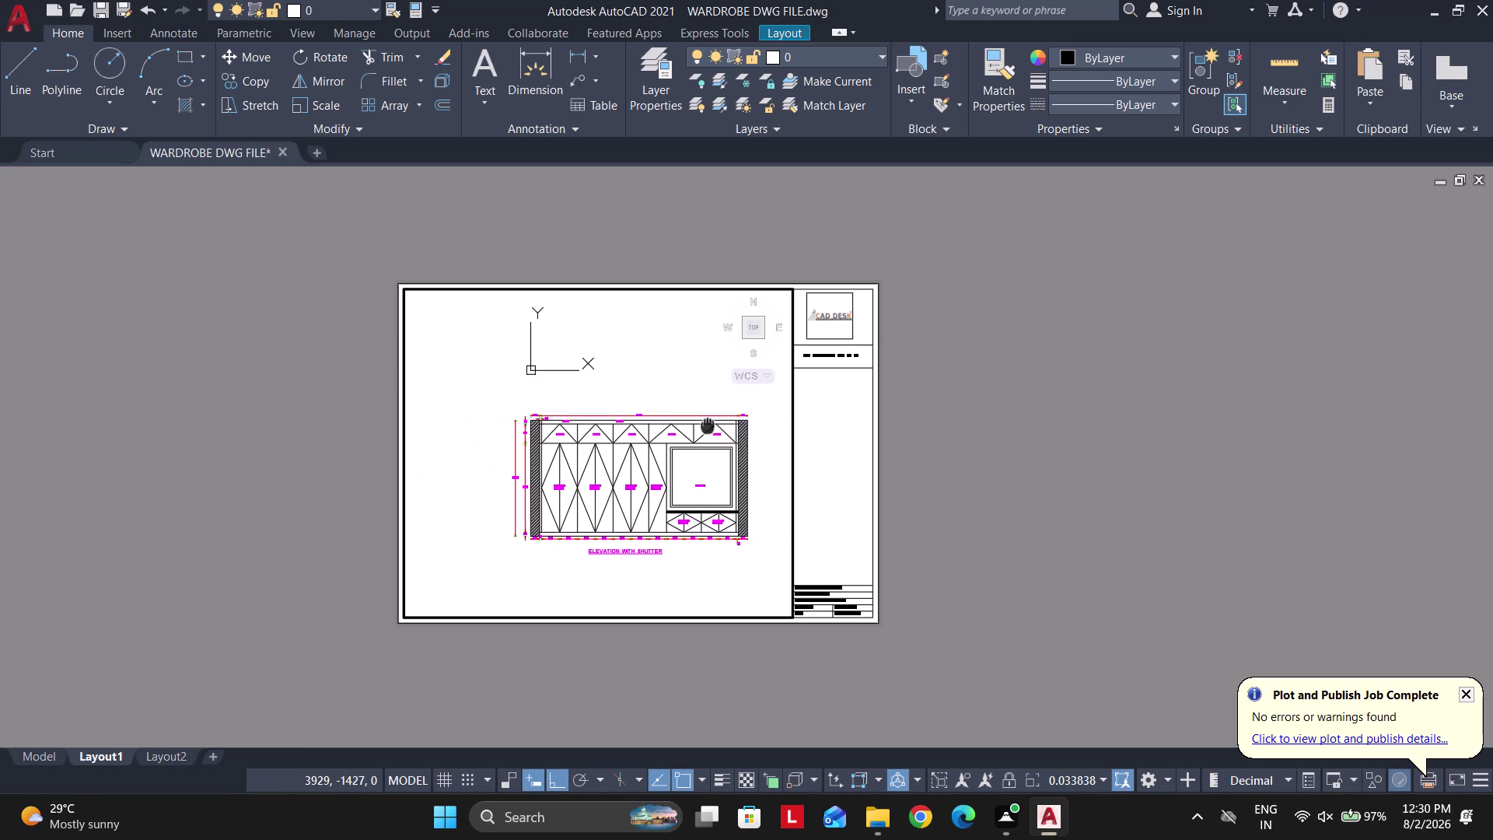
middle_drag(712, 425, 717, 425)
click(503, 391)
scroll(down, 3)
middle_drag(669, 527, 632, 520)
click(675, 535)
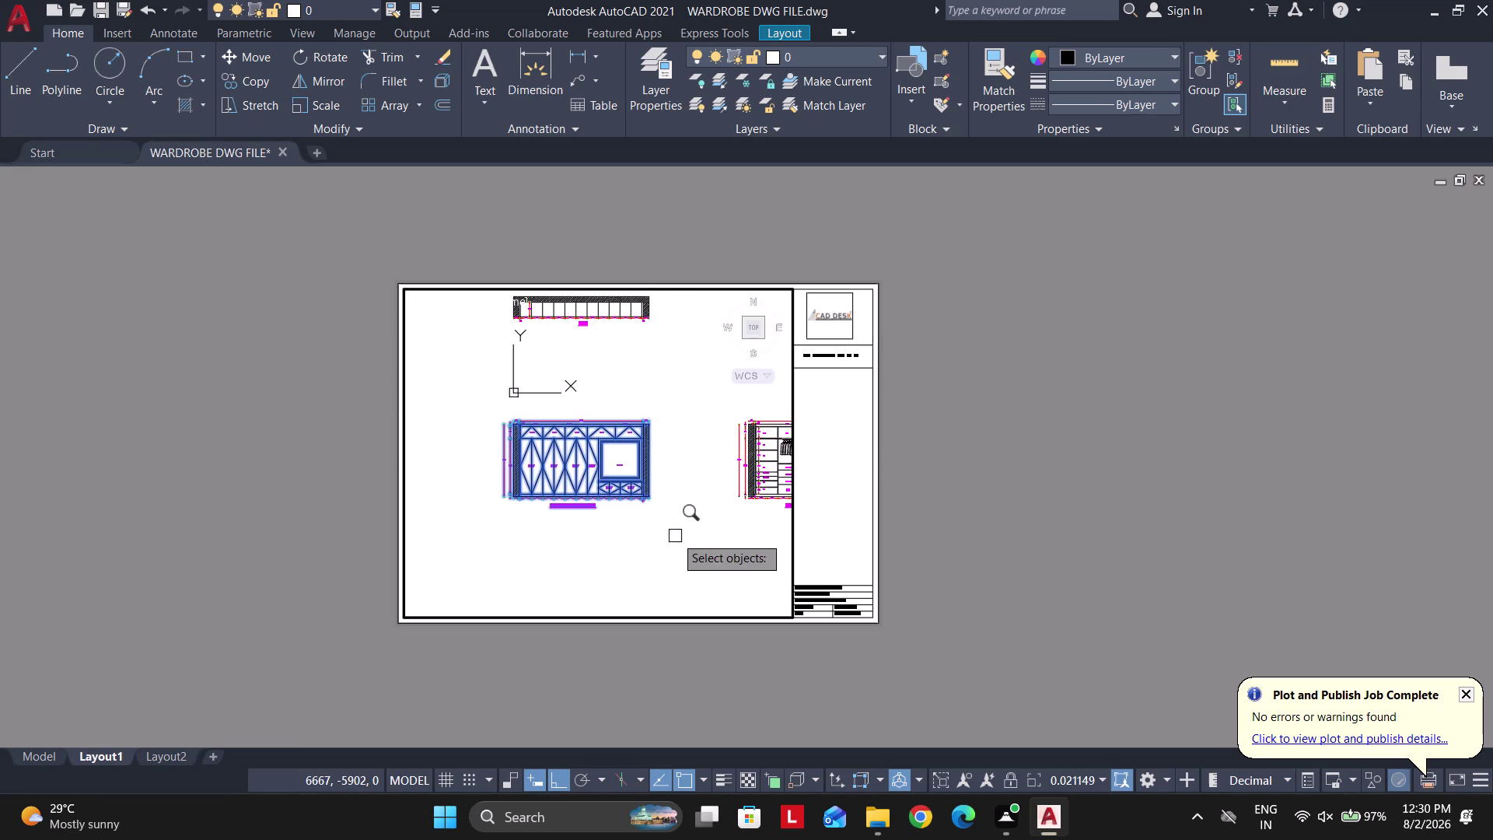
key(Return)
double_click(279, 456)
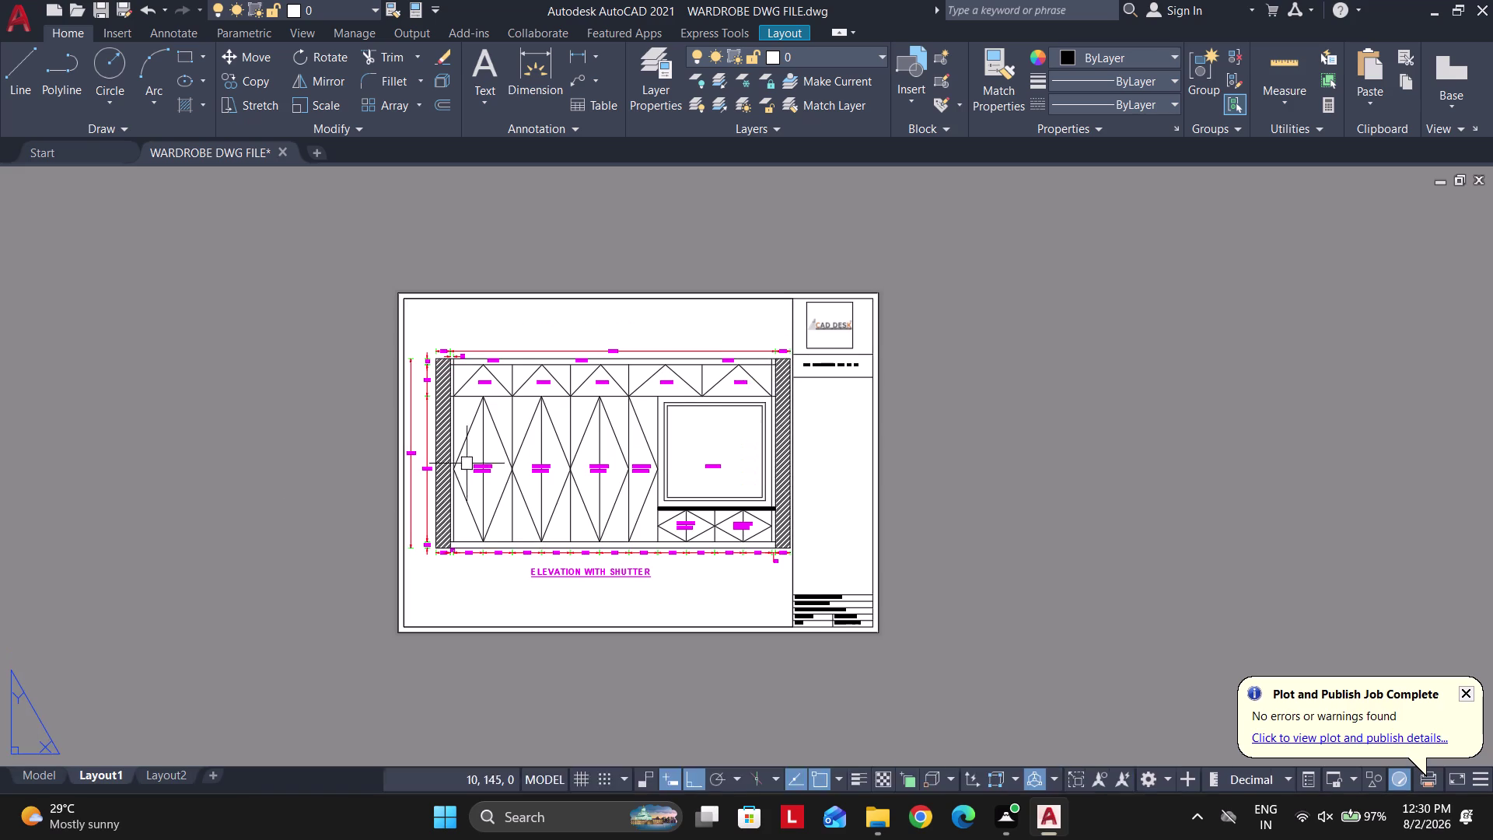
Inspect a dashed shutter line in the Model tab, then return to Layout1.
scroll(up, 3)
scroll(up, 3)
scroll(up, 3)
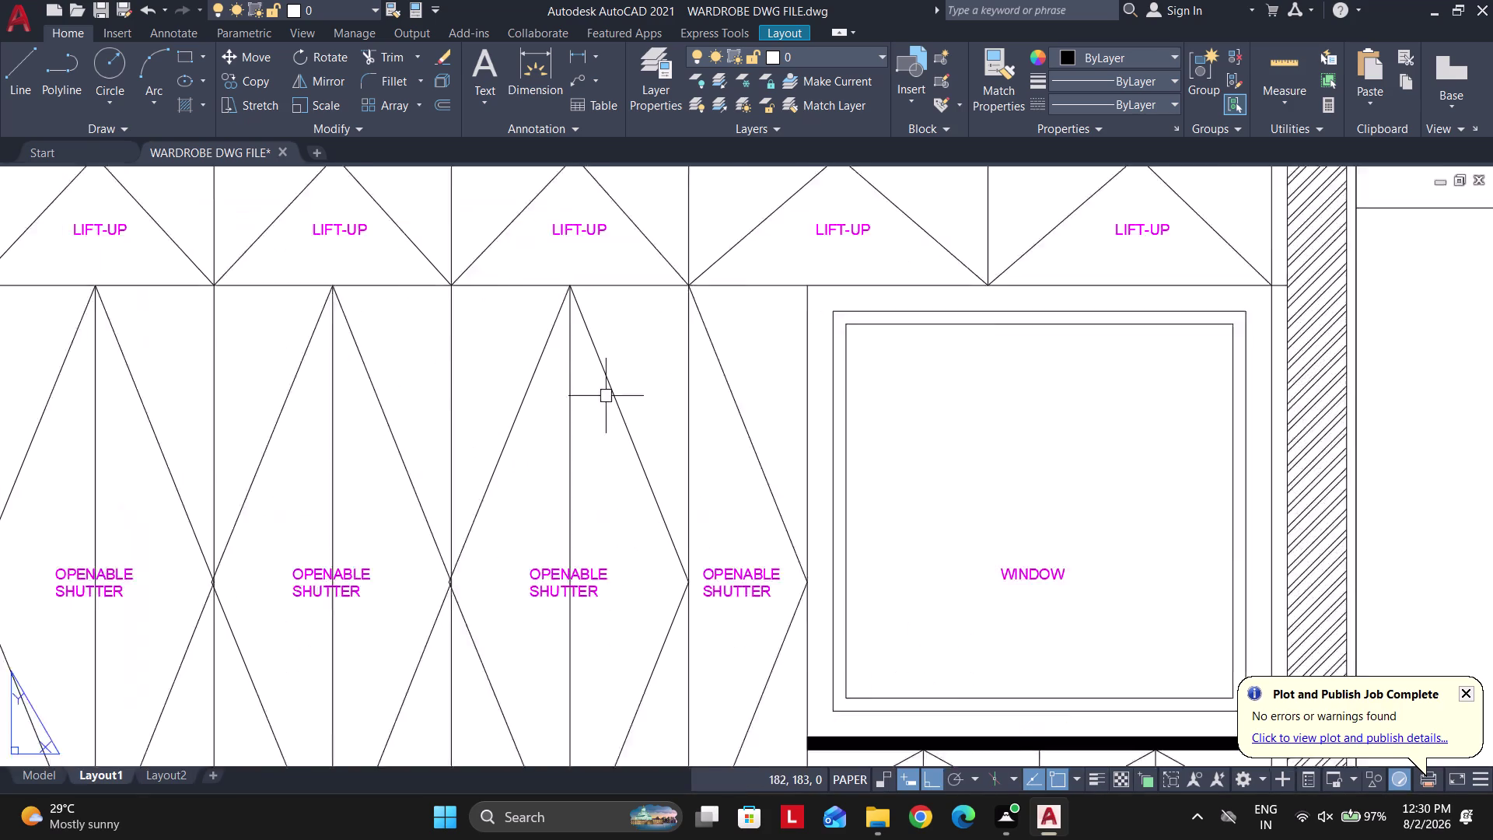
scroll(up, 3)
scroll(up, 3)
click(40, 773)
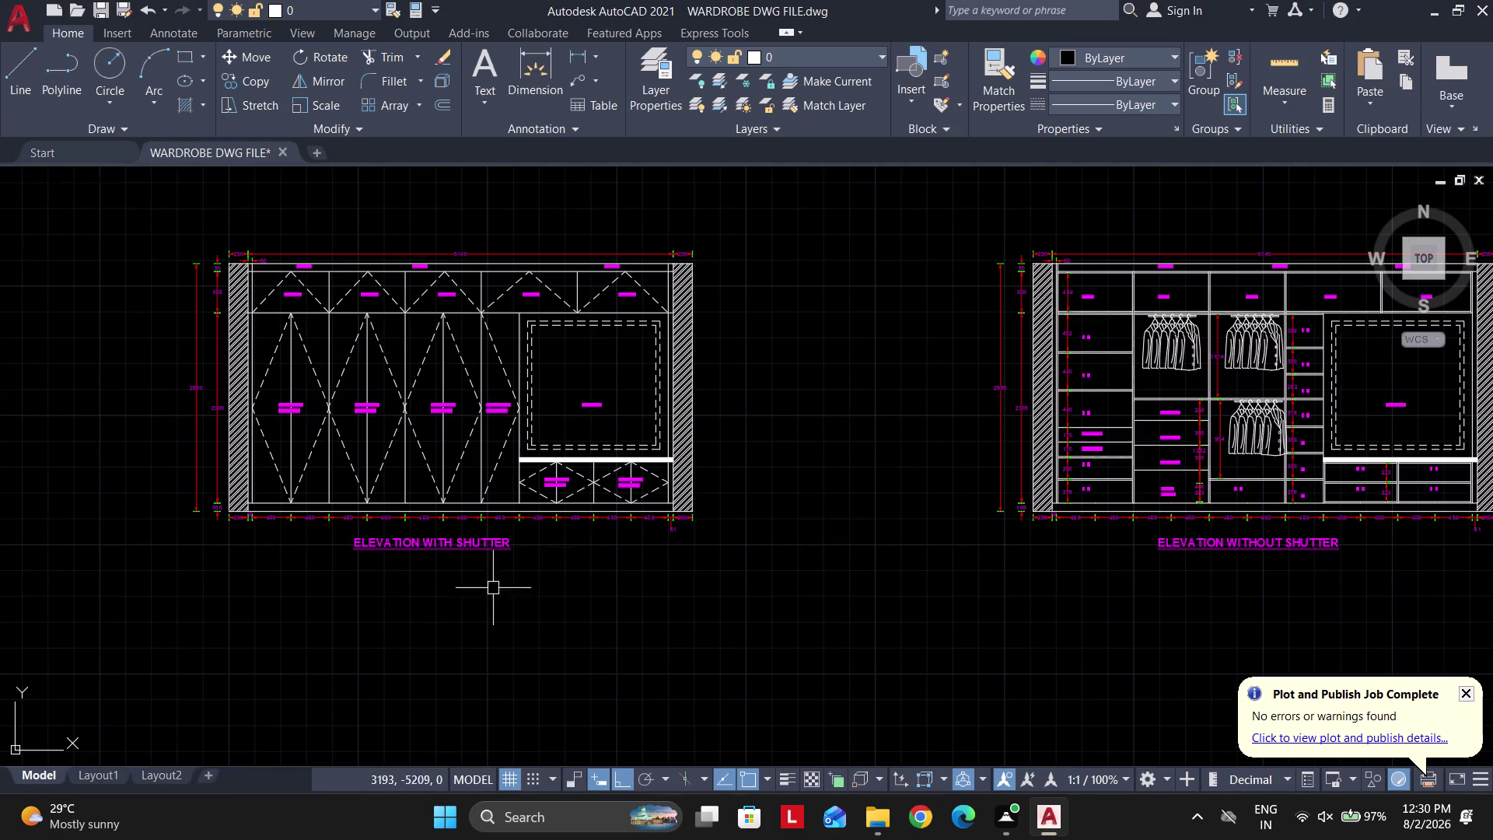
scroll(up, 3)
click(478, 360)
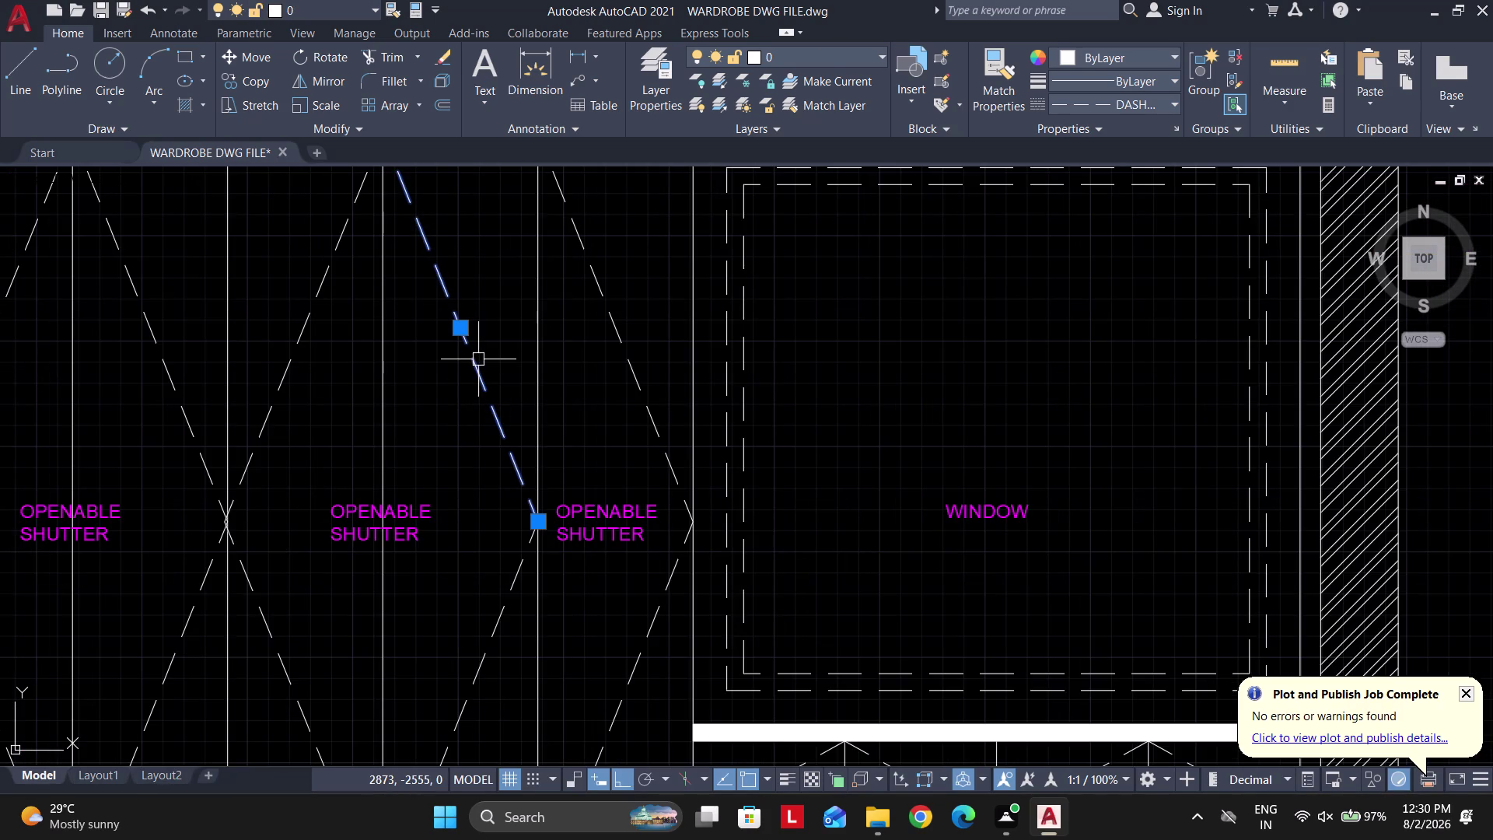
click(105, 782)
key(Escape)
scroll(down, 3)
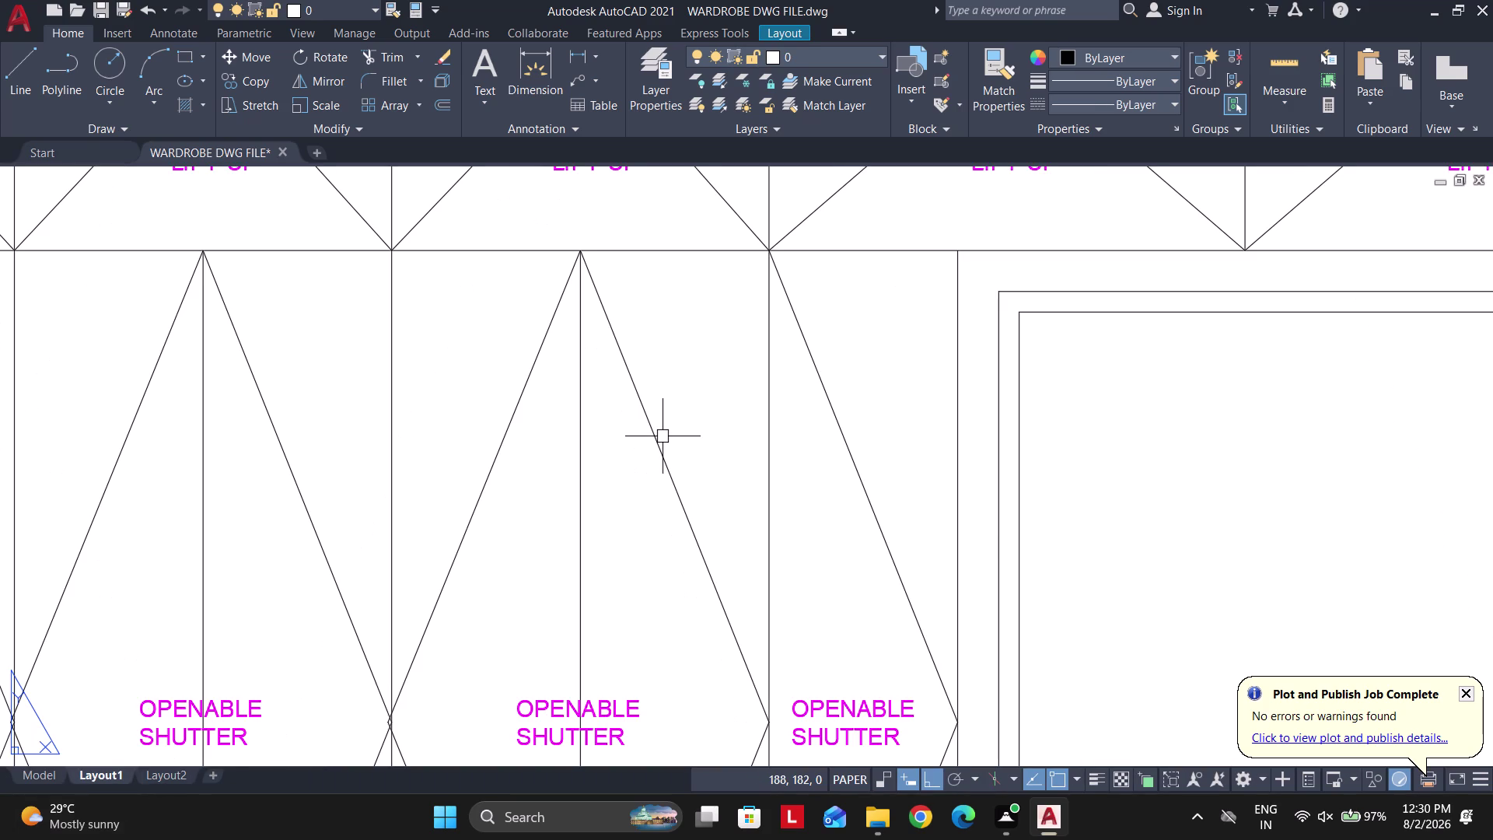
click(1468, 698)
scroll(down, 3)
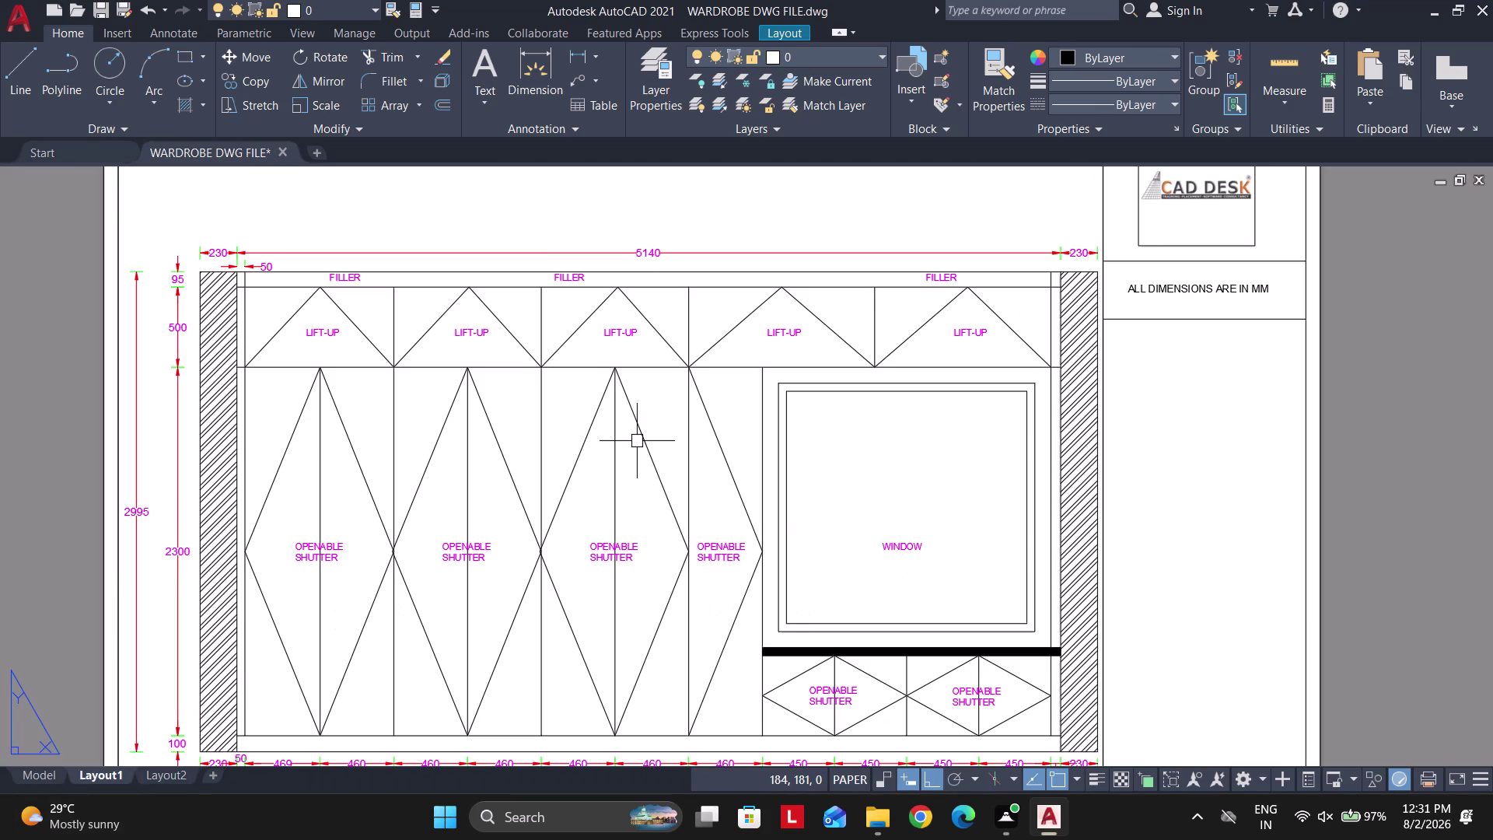